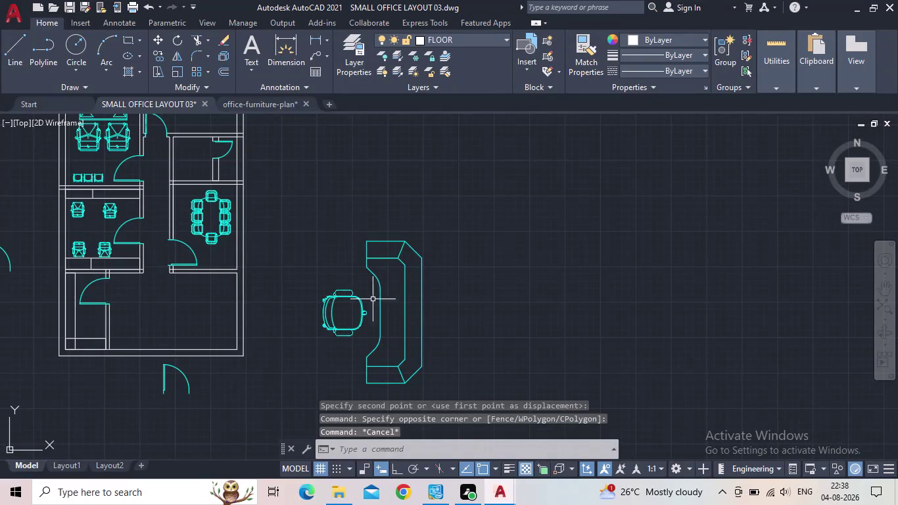
Window-select the sofa and chair and scale them down from a base point.
click(444, 349)
click(330, 315)
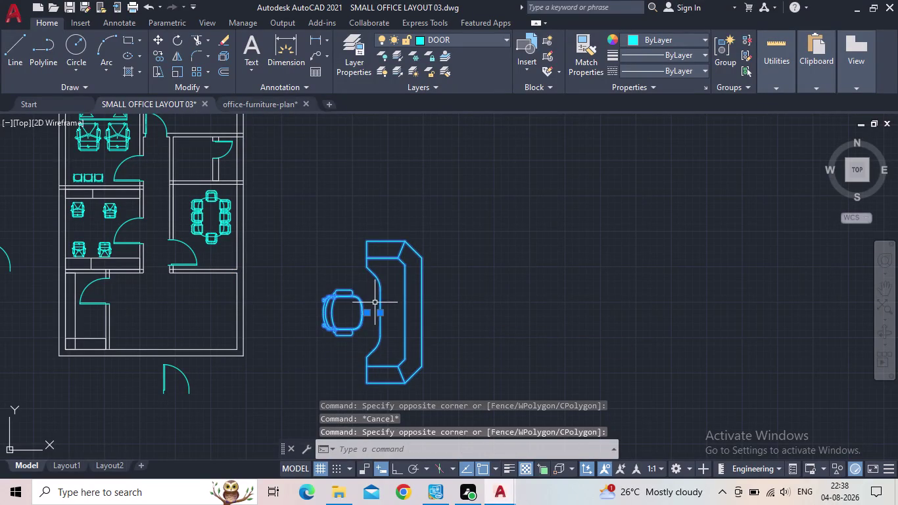
text(sc)
key(space)
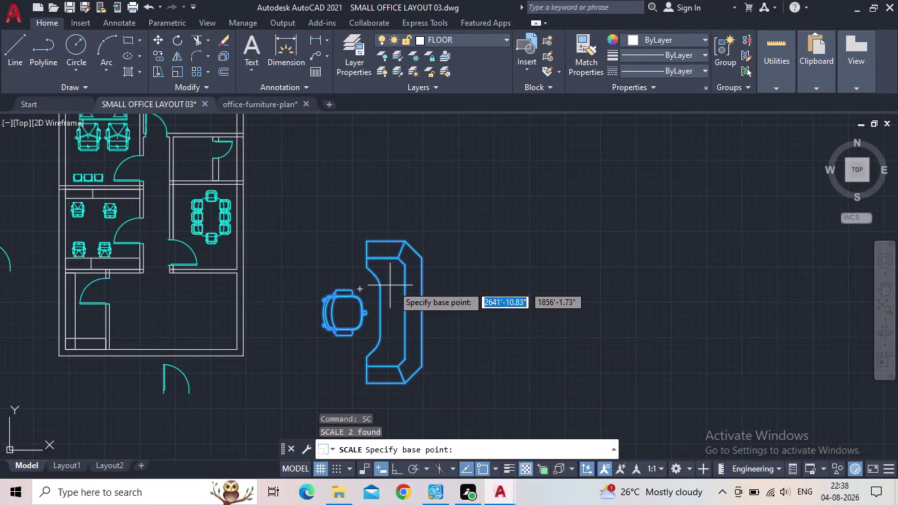
click(377, 316)
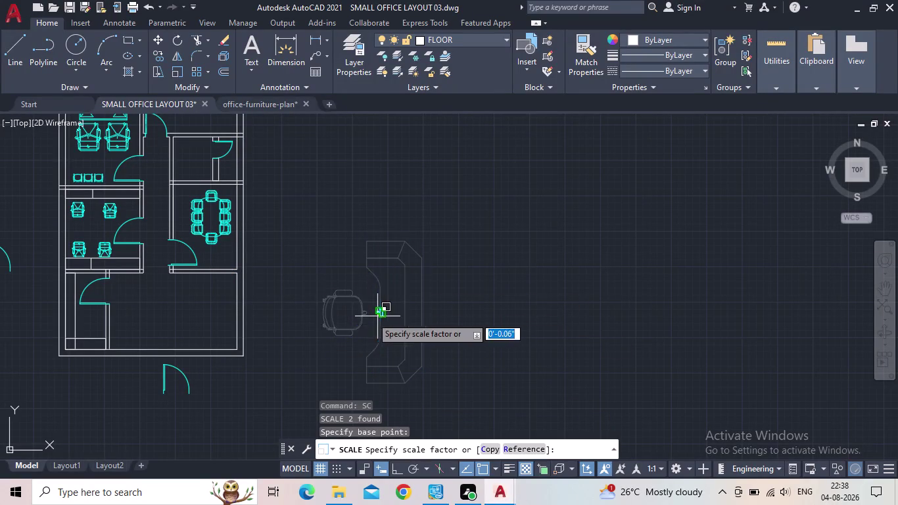
click(331, 321)
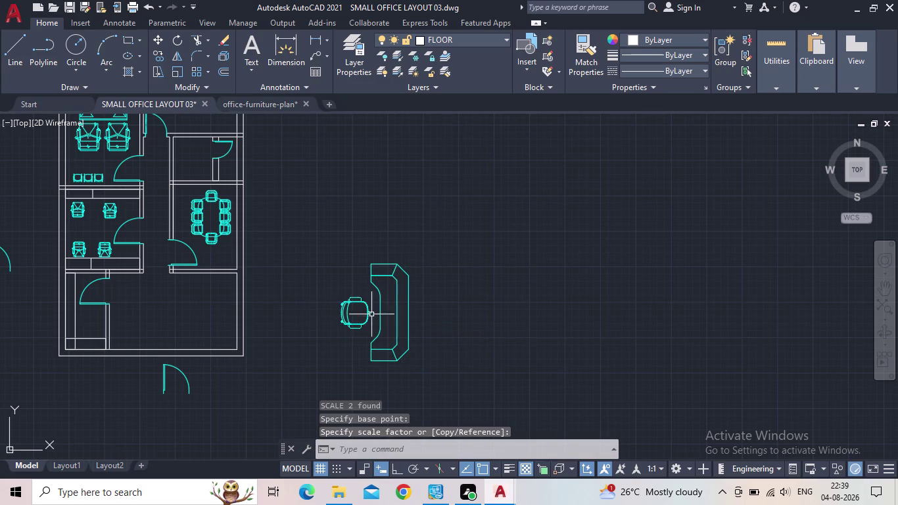
Reselect the shrunk sofa and chair set and scale it down even smaller.
drag(412, 323, 405, 324)
click(342, 324)
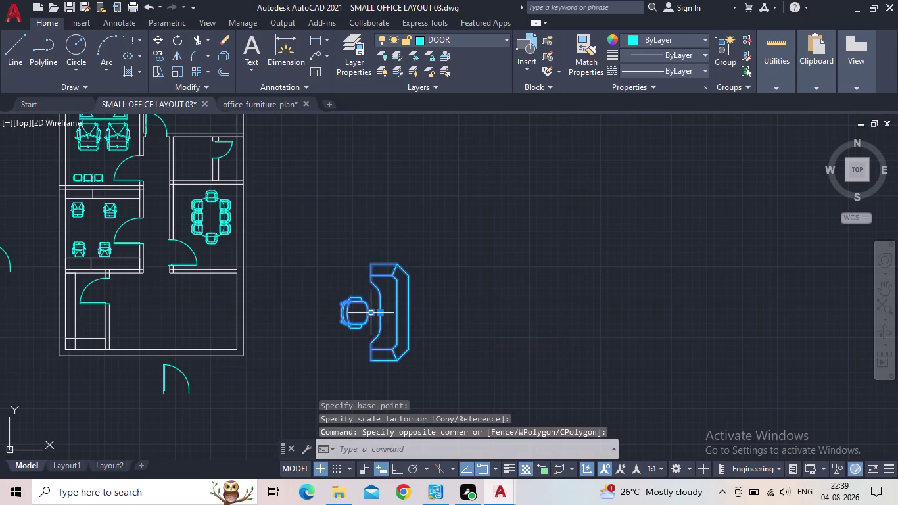
key(Escape)
scroll(up, 3)
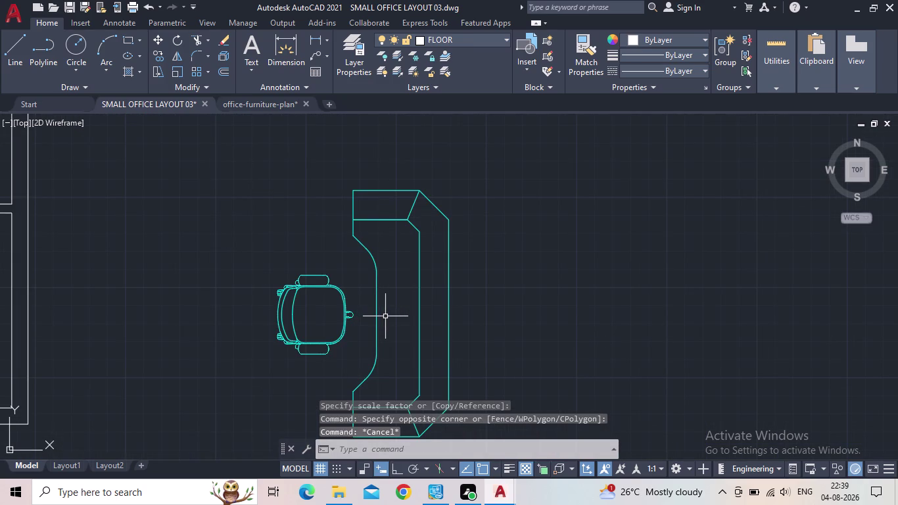
click(385, 316)
click(319, 320)
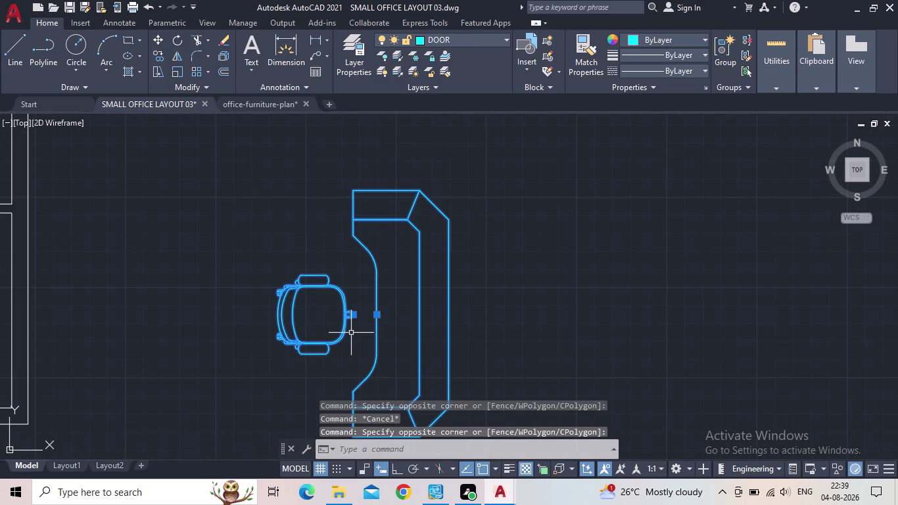
text(sc)
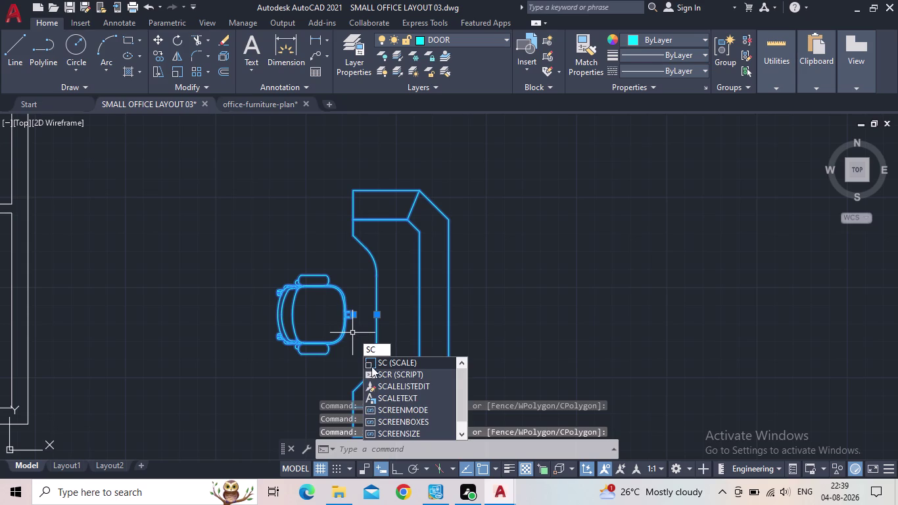
click(386, 363)
drag(343, 313, 360, 317)
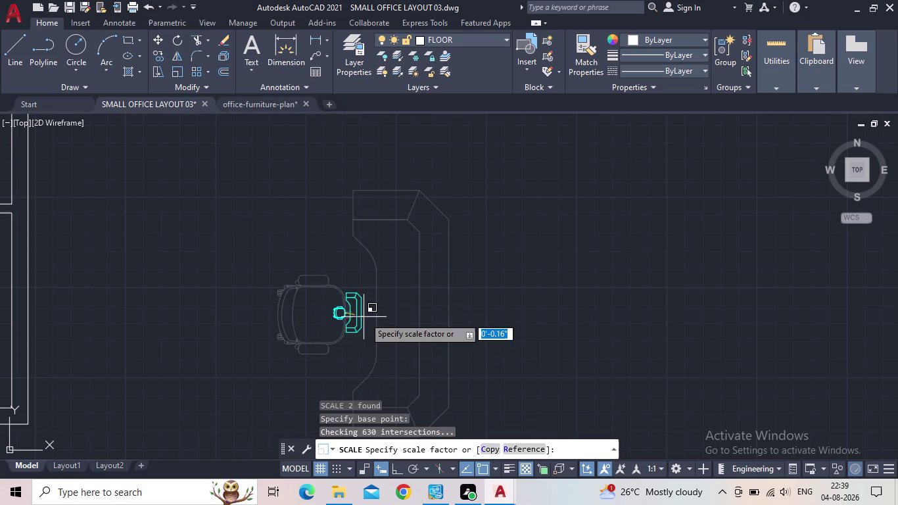
click(375, 334)
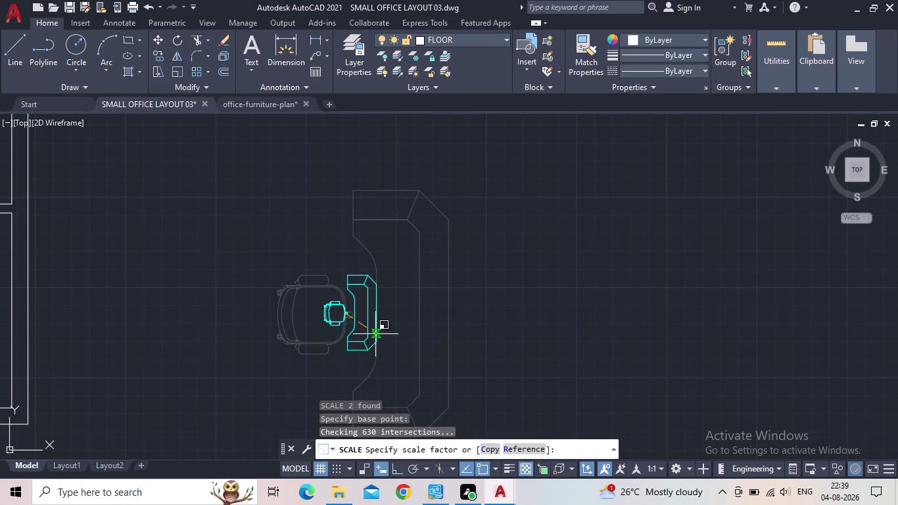
drag(392, 336, 379, 336)
Select the resized sofa and chair and start the CO copy command.
click(331, 319)
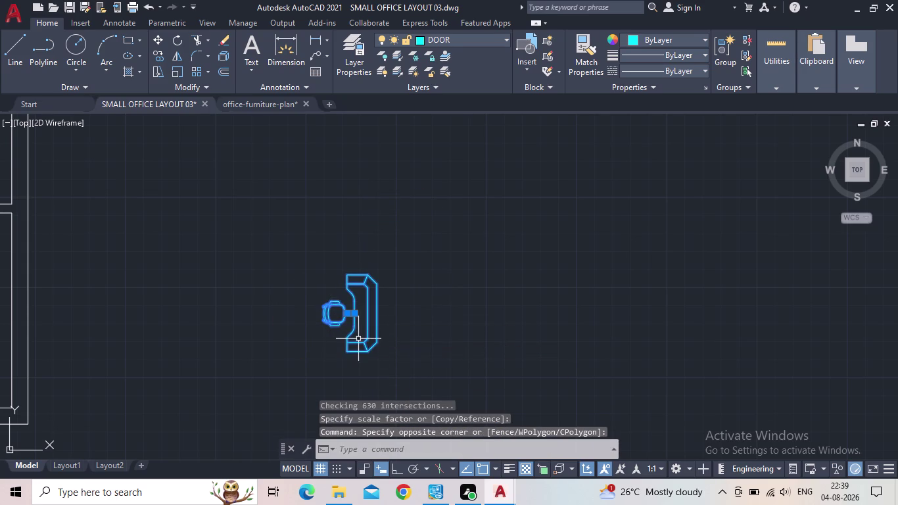
key(c)
key(o)
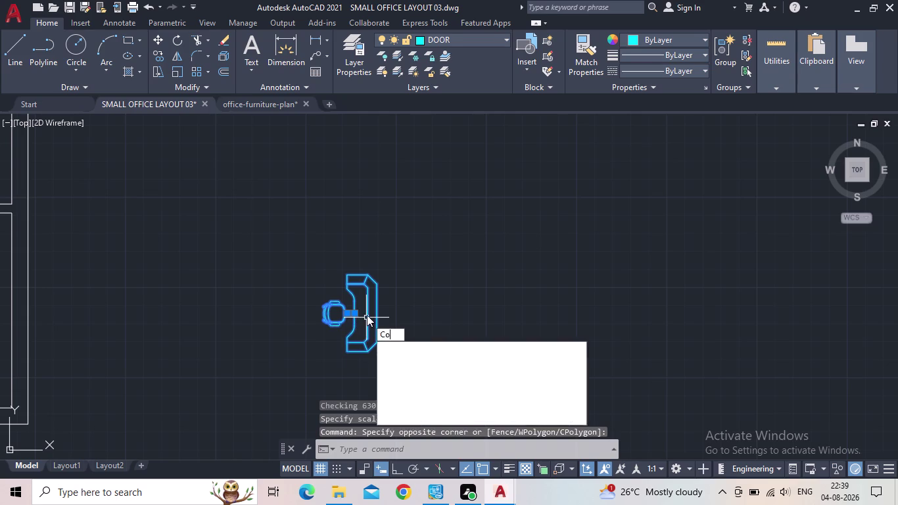
key(Return)
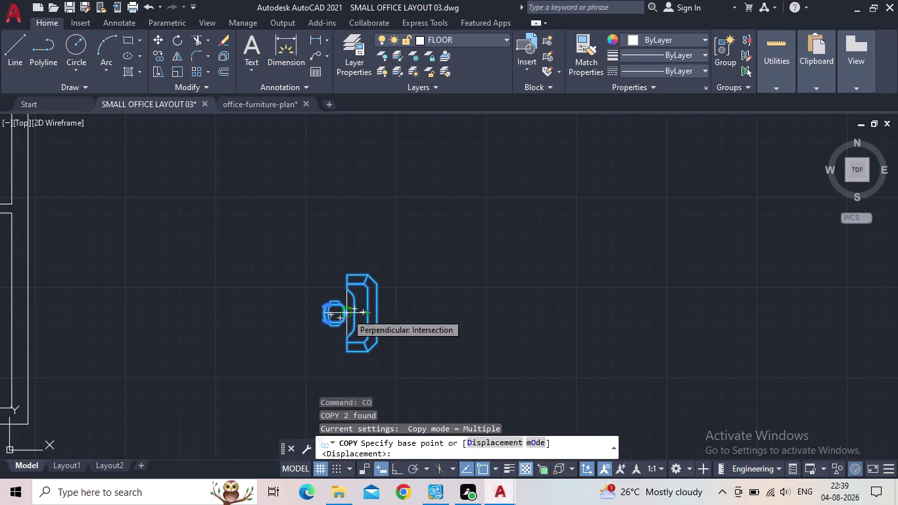
Pick the chair's back as copy base point and navigate to the lower room.
scroll(up, 3)
click(336, 312)
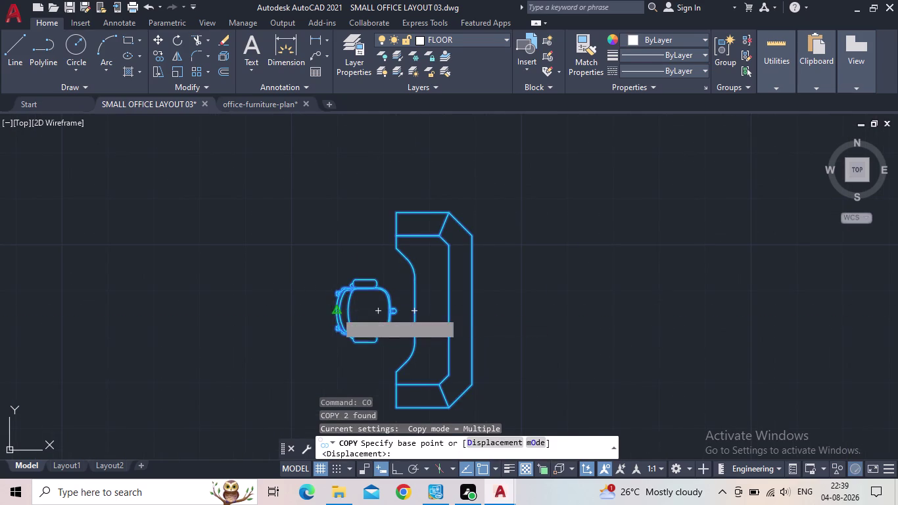
middle_drag(184, 336, 293, 327)
scroll(down, 3)
middle_drag(256, 345, 528, 280)
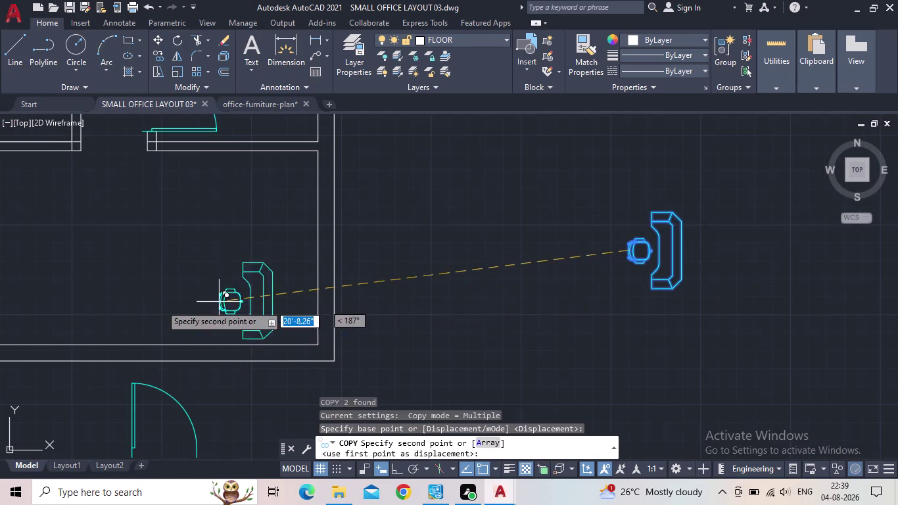
middle_drag(250, 297, 459, 294)
scroll(down, 3)
scroll(up, 3)
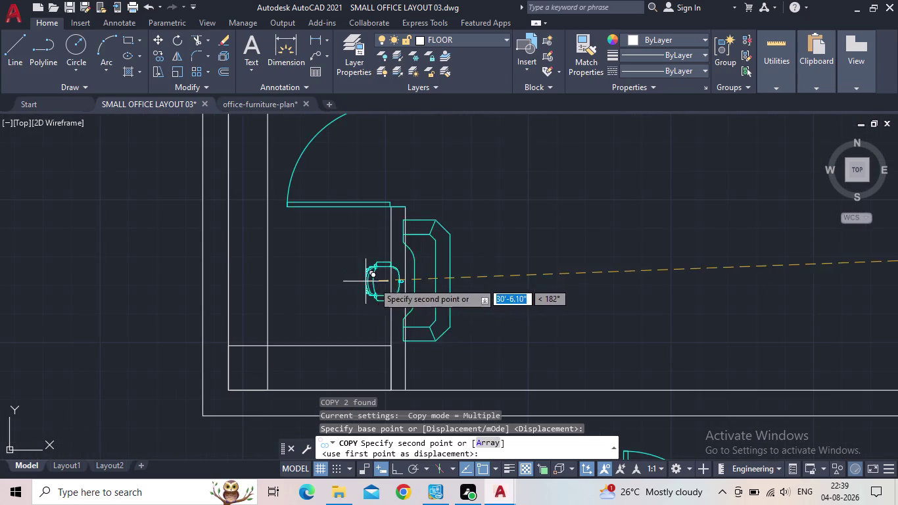
scroll(up, 3)
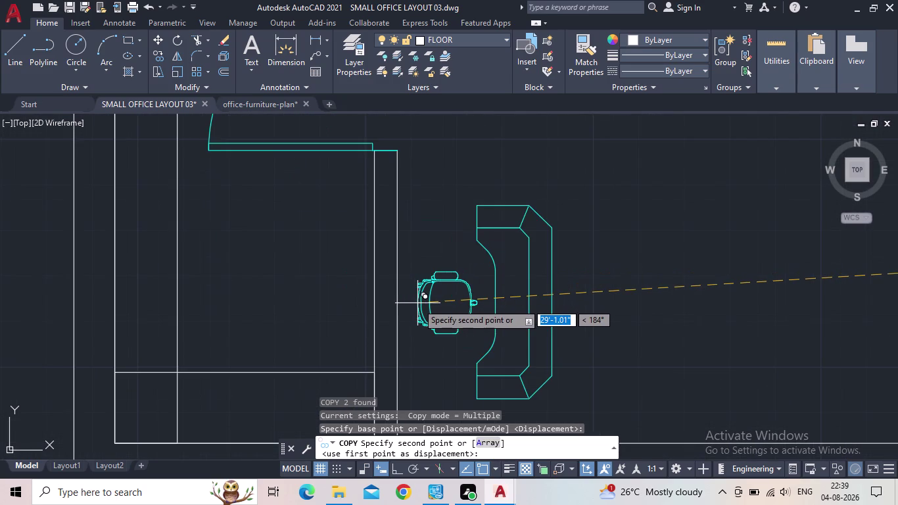
scroll(down, 3)
middle_drag(417, 302, 410, 276)
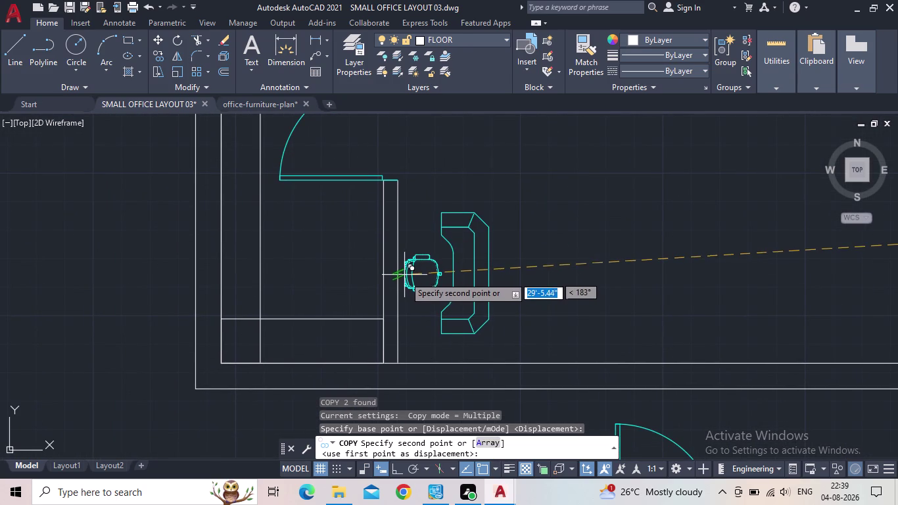
scroll(up, 3)
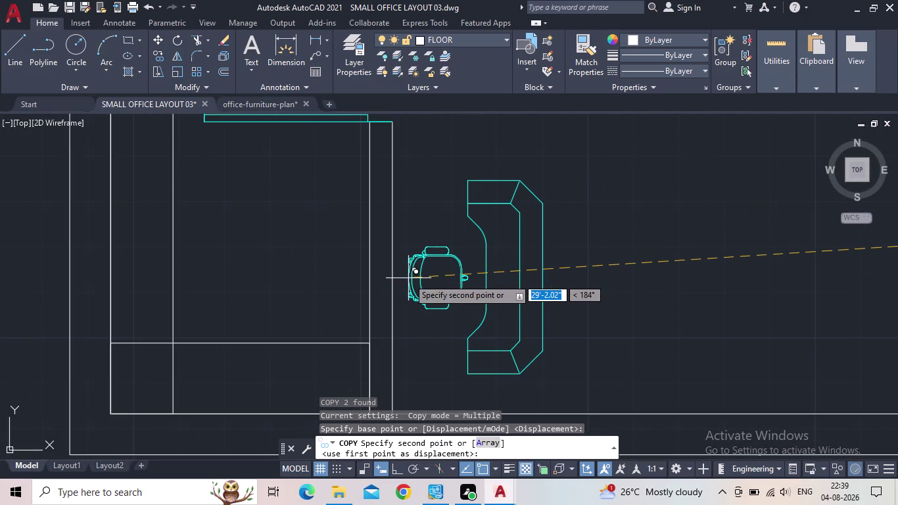
scroll(down, 3)
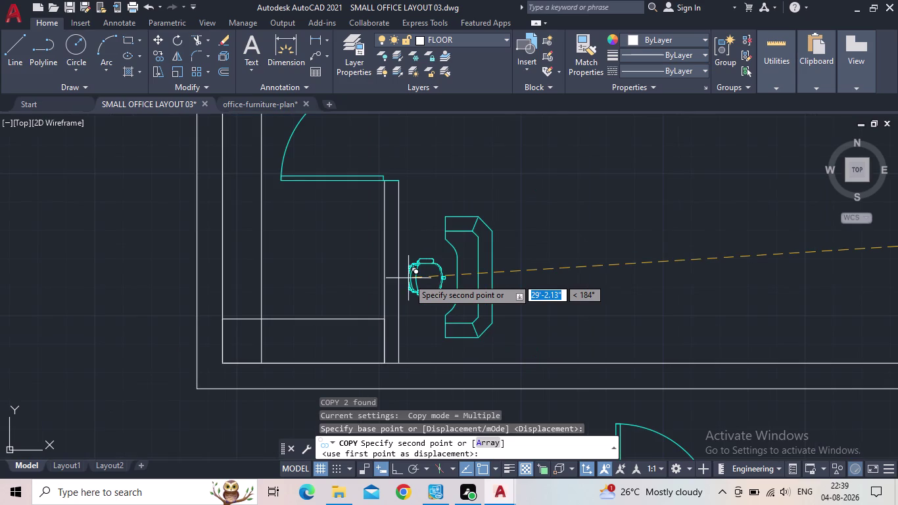
Drop the sofa-and-chair copy against the lower room's left wall and end copying.
click(416, 278)
middle_drag(529, 290, 315, 338)
key(Escape)
middle_drag(321, 330, 343, 246)
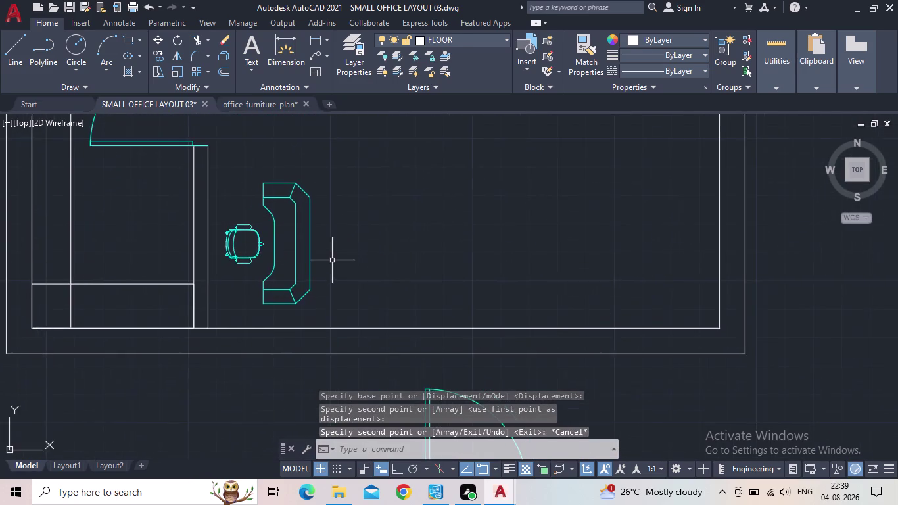
scroll(up, 3)
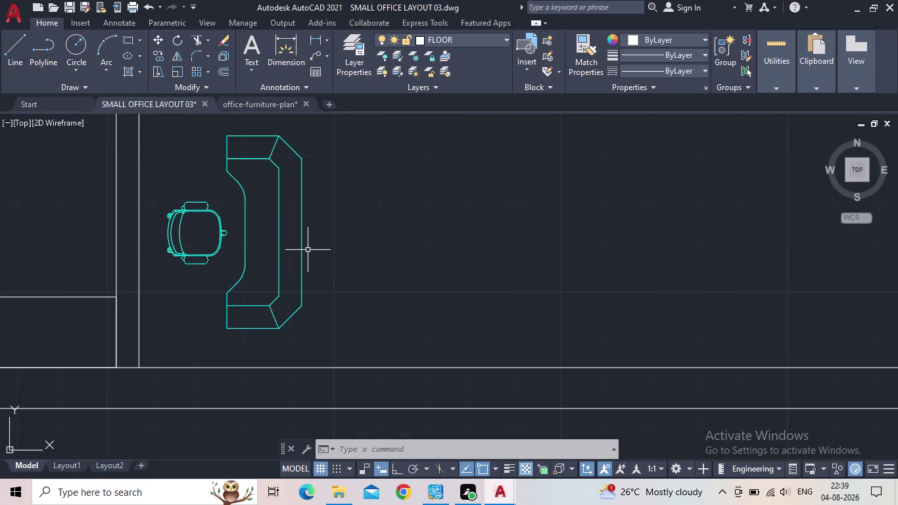
Zoom out to review the whole floor plan, then switch to office-furniture-plan.dwg.
scroll(down, 3)
middle_drag(245, 257, 276, 303)
scroll(up, 3)
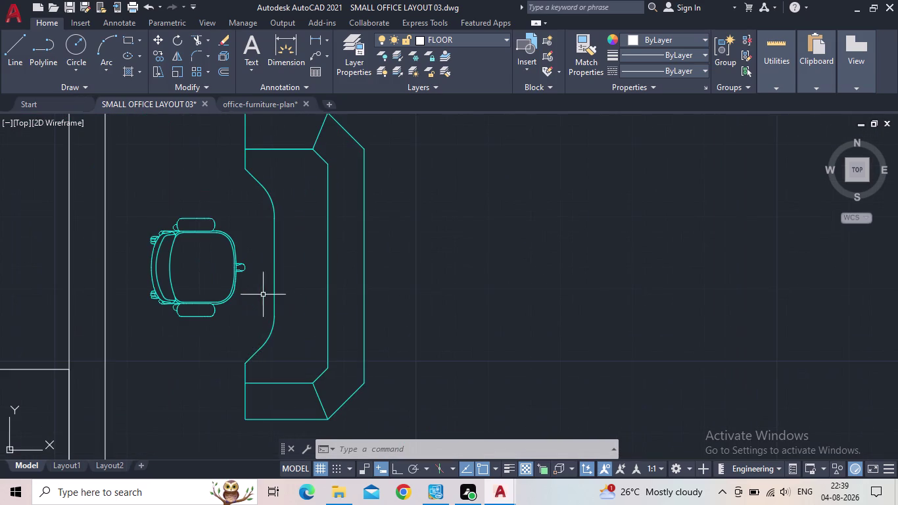
scroll(down, 3)
scroll(down, 3)
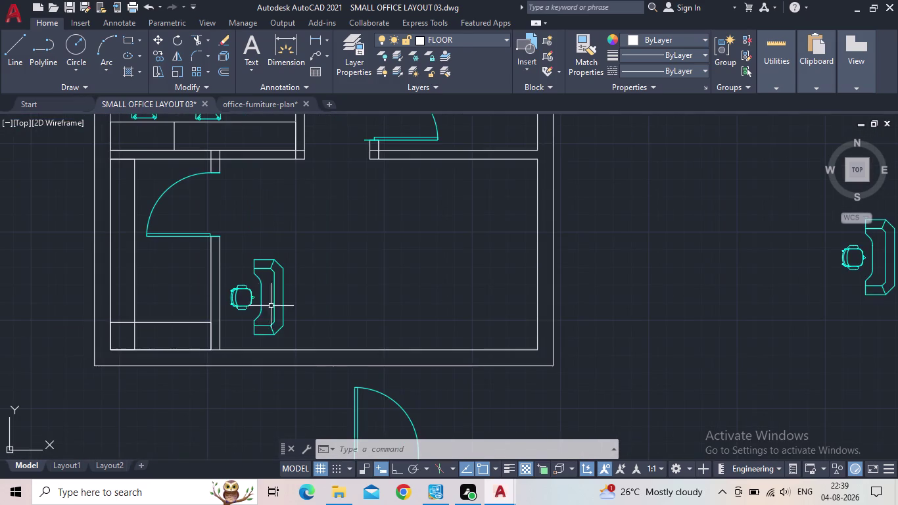
scroll(down, 3)
middle_drag(303, 304, 311, 301)
scroll(up, 3)
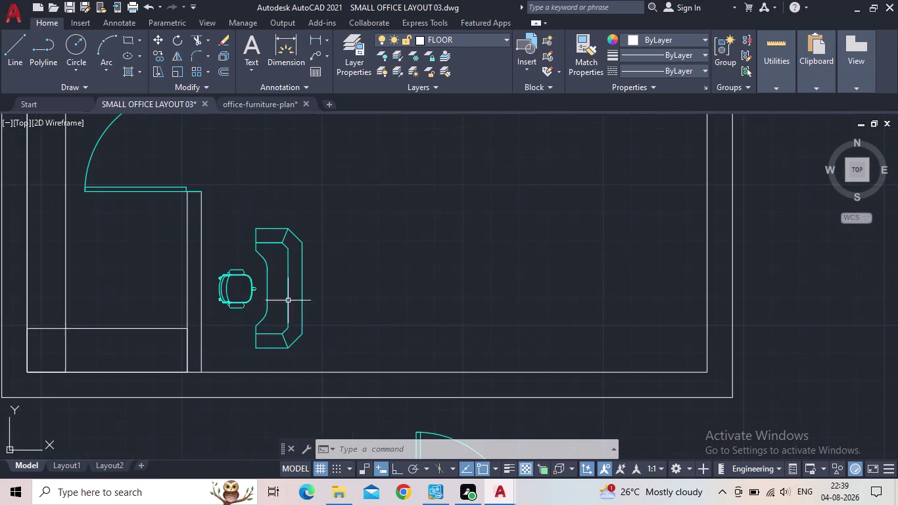
middle_drag(337, 278, 309, 262)
scroll(down, 3)
middle_drag(324, 276, 213, 302)
scroll(down, 3)
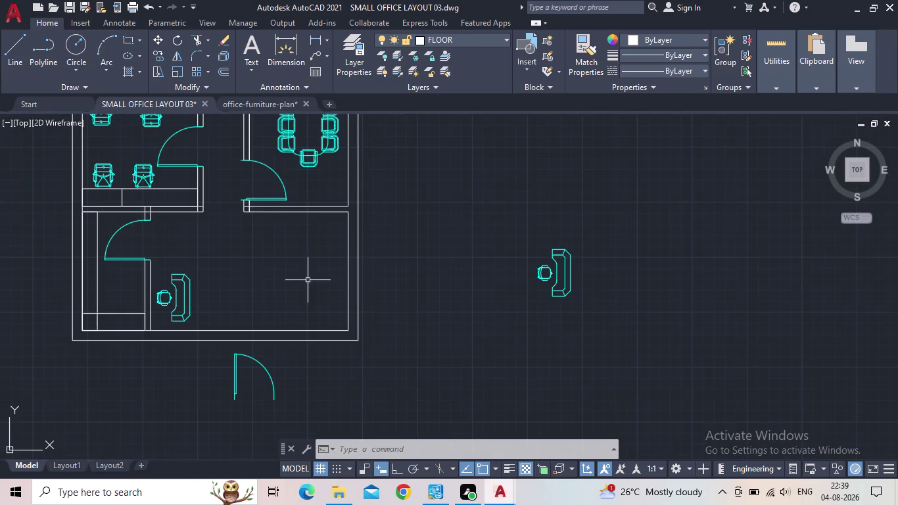
click(272, 107)
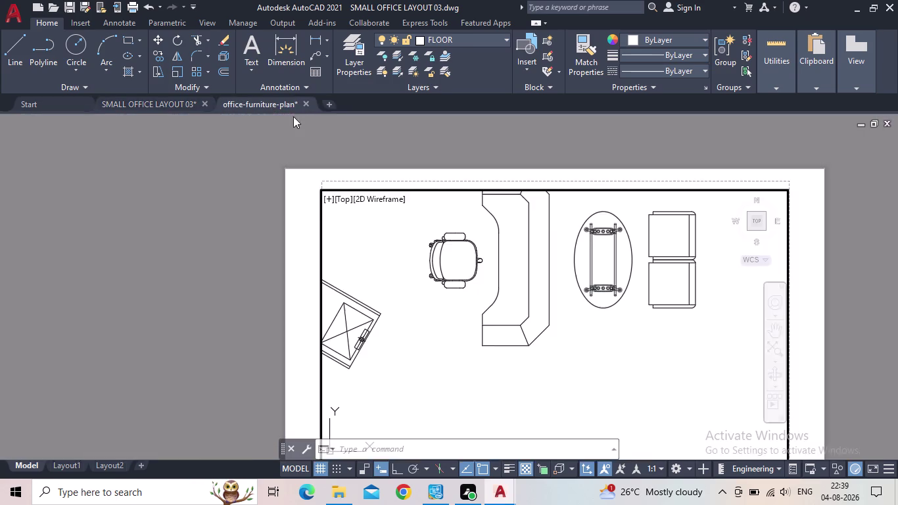
Browse the furniture library past the desks and conference tables to the lower rows.
scroll(down, 3)
middle_drag(503, 299, 551, 283)
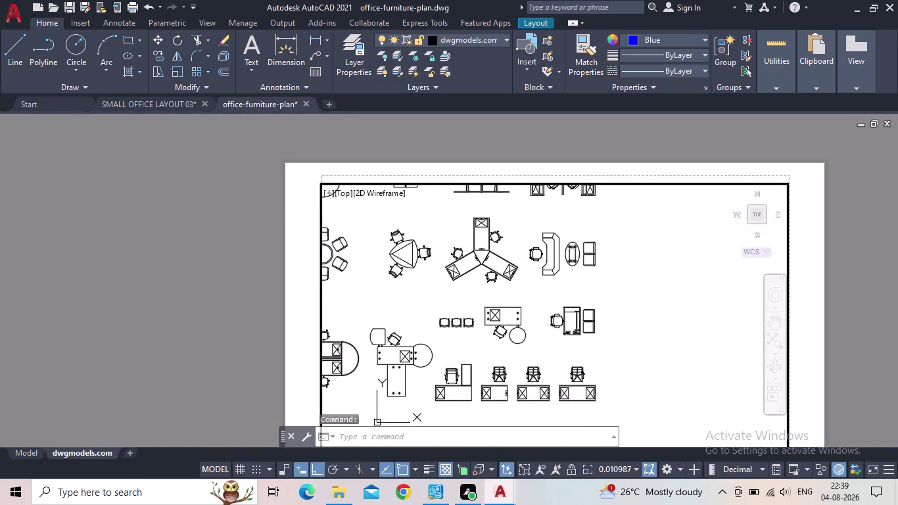
scroll(down, 3)
scroll(up, 3)
middle_drag(425, 327, 535, 366)
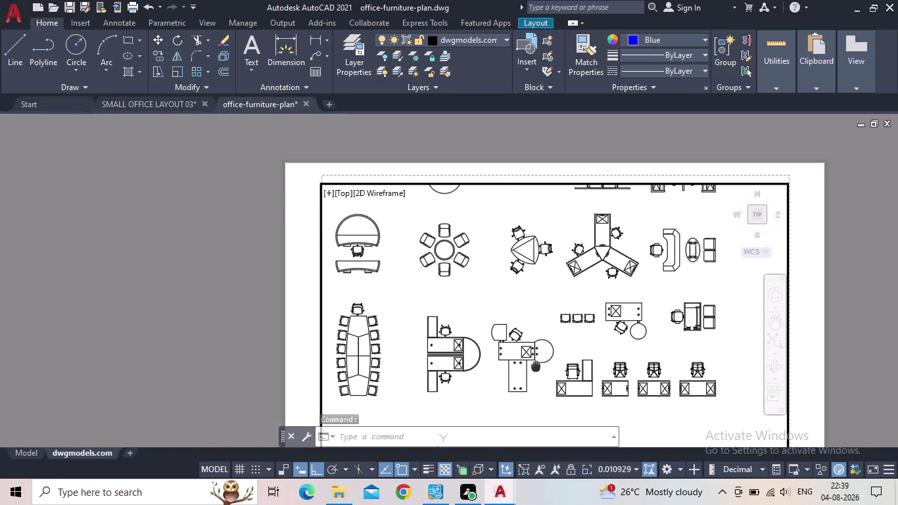
middle_drag(536, 366, 539, 370)
scroll(down, 3)
middle_drag(438, 294, 465, 353)
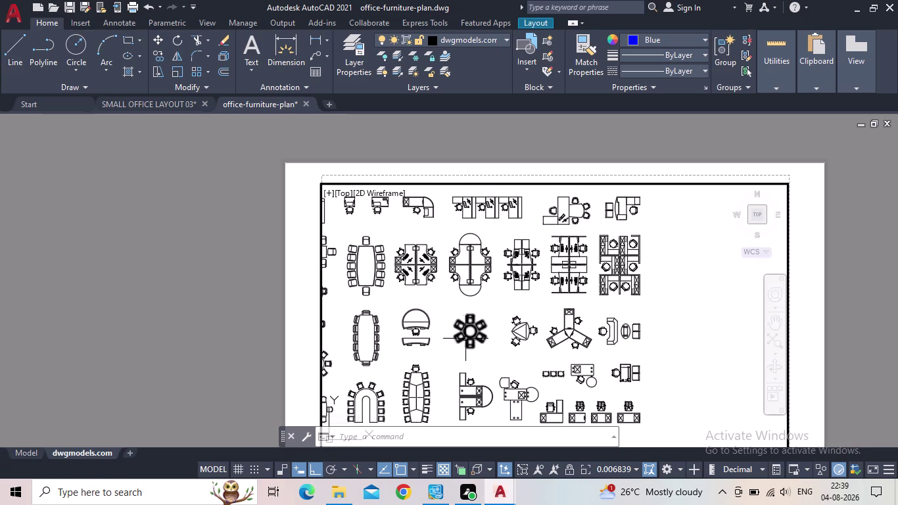
middle_drag(447, 231, 546, 243)
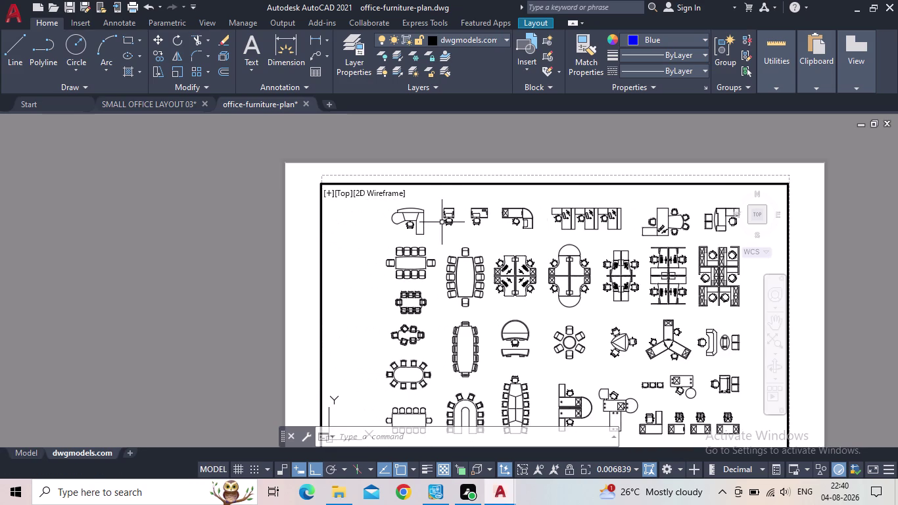
scroll(up, 3)
middle_drag(516, 277, 510, 301)
scroll(down, 3)
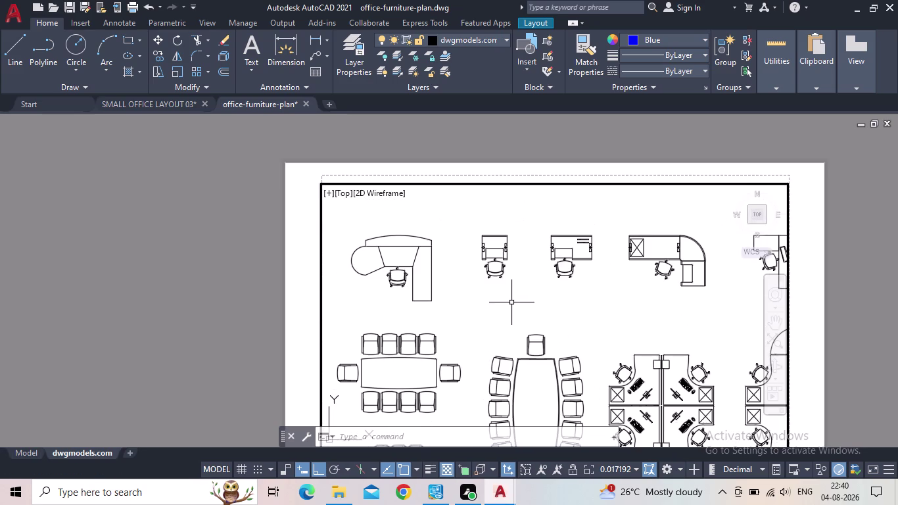
middle_drag(511, 303, 505, 246)
scroll(down, 3)
middle_drag(492, 363, 441, 266)
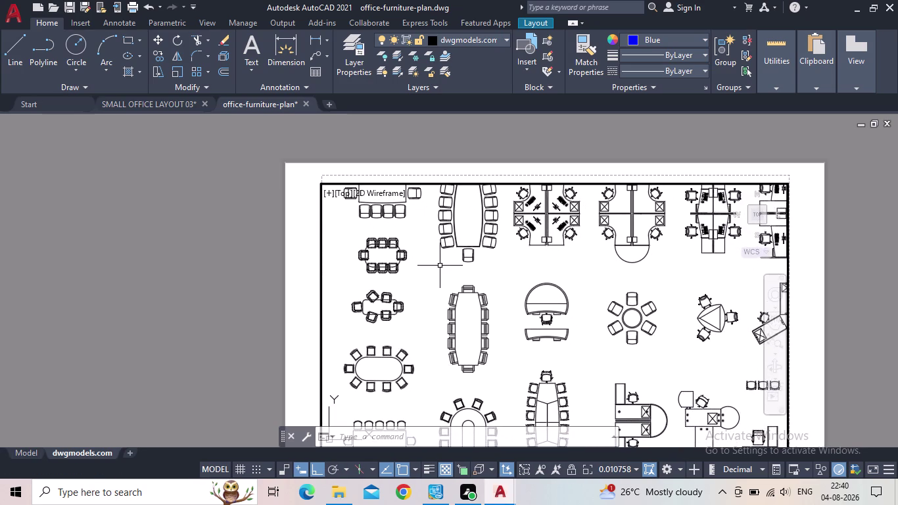
middle_drag(485, 303, 506, 195)
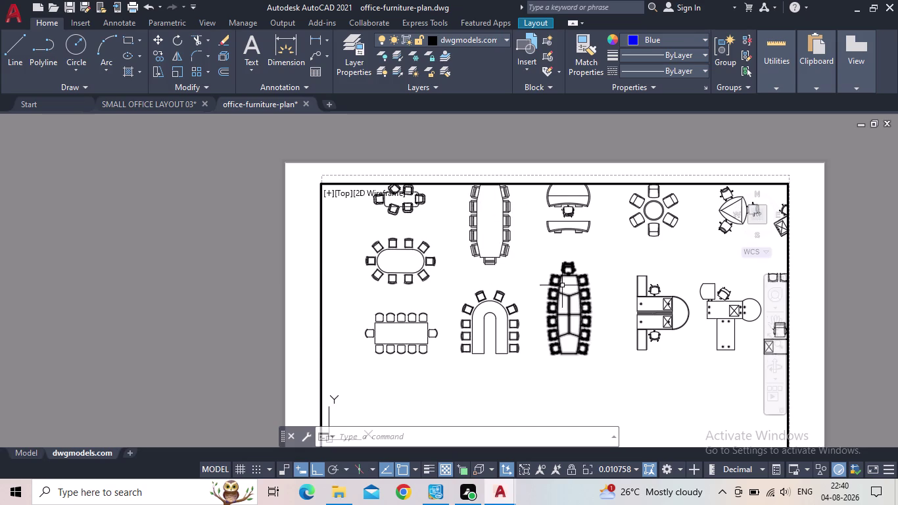
middle_drag(615, 243, 612, 244)
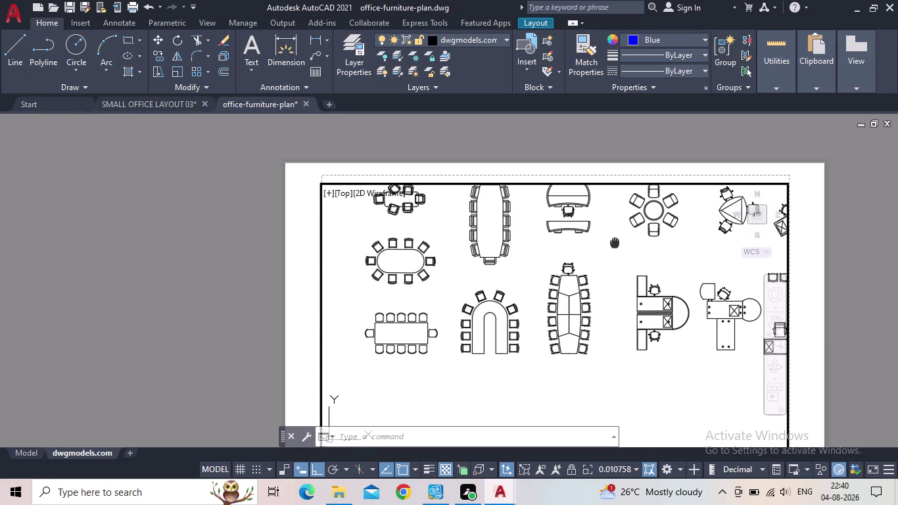
middle_drag(612, 244, 545, 285)
middle_drag(546, 280, 516, 382)
middle_drag(520, 368, 484, 337)
scroll(down, 3)
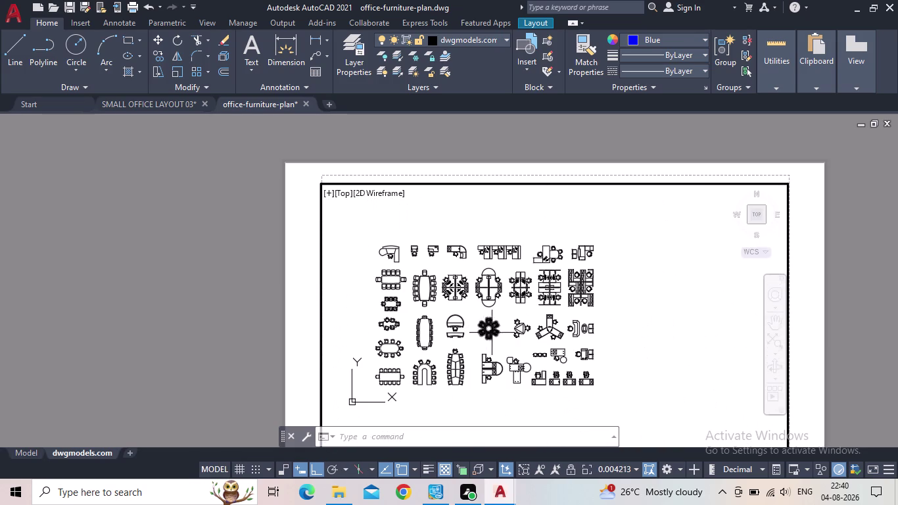
Window-select the oval table with its two seats and copy them to the clipboard.
middle_drag(493, 334, 529, 342)
scroll(up, 3)
middle_drag(657, 360, 593, 309)
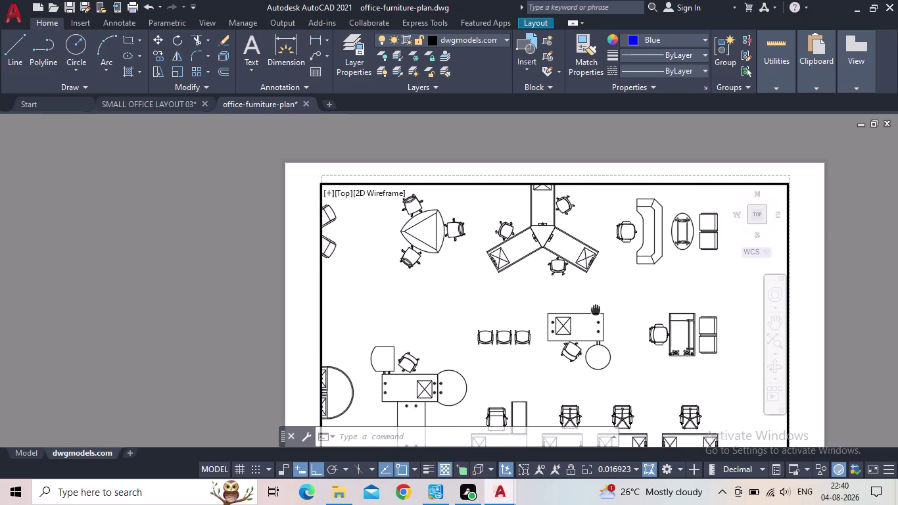
middle_drag(593, 309, 582, 307)
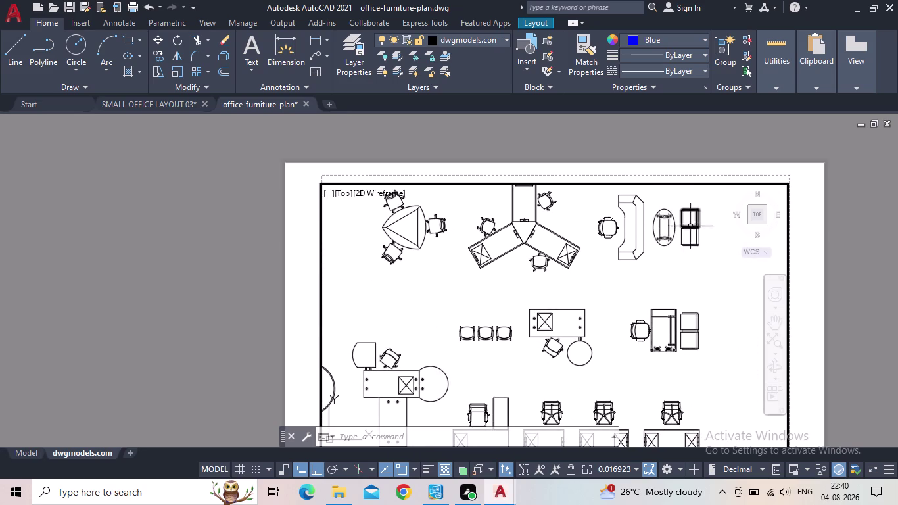
scroll(up, 3)
scroll(down, 3)
middle_drag(670, 262, 649, 313)
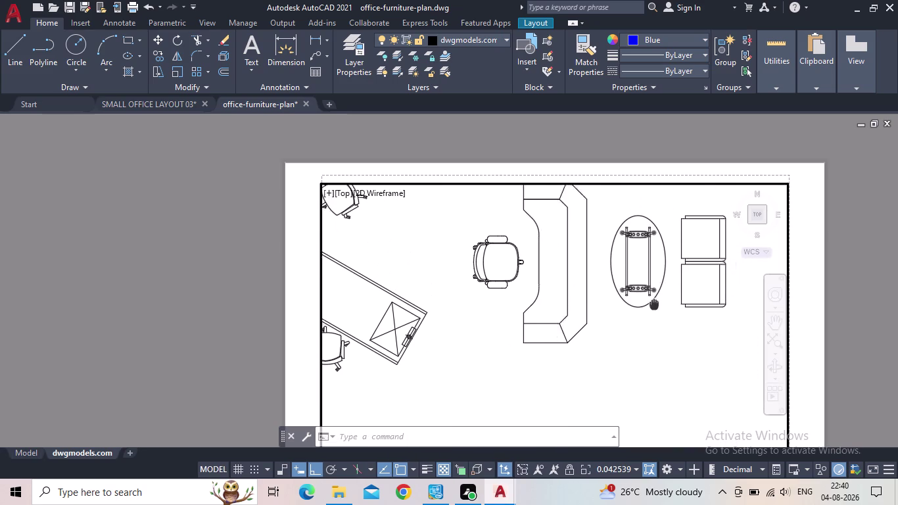
middle_drag(649, 313, 643, 324)
drag(690, 337, 684, 331)
click(623, 255)
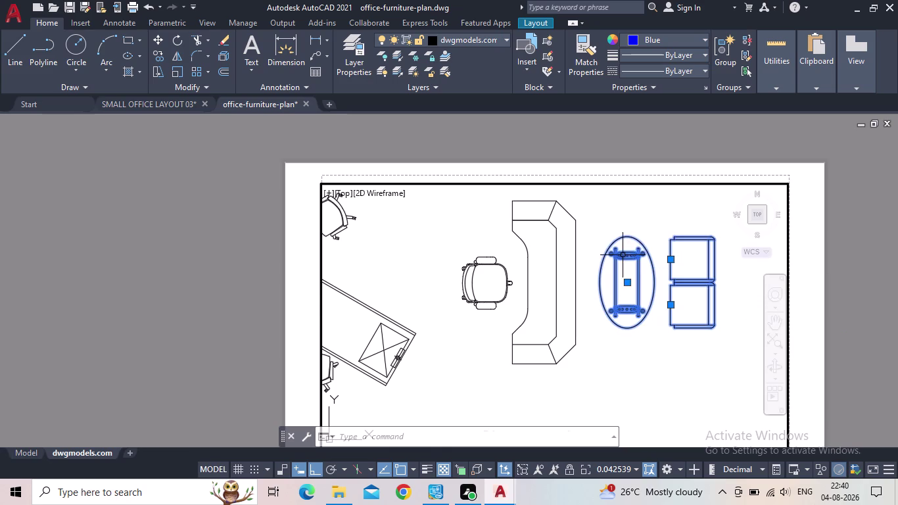
key(ctrl+c)
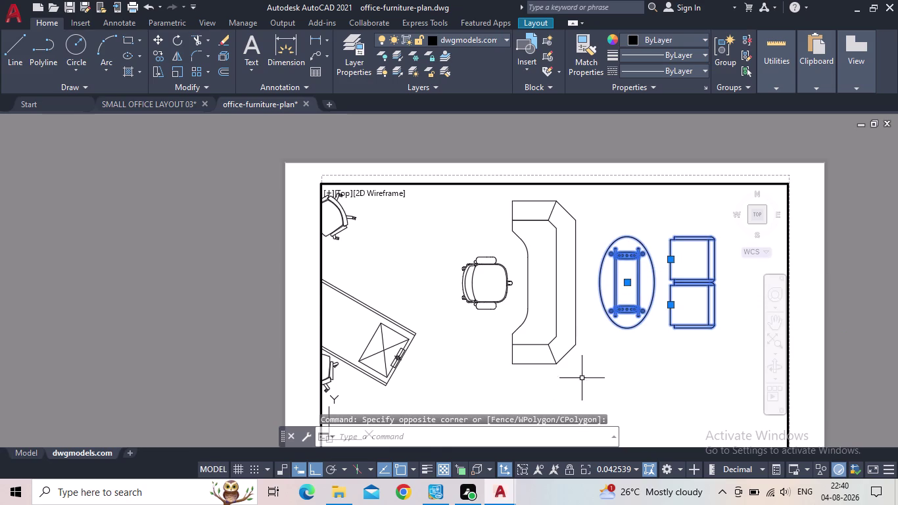
In SMALL OFFICE LAYOUT03, paste the oval table and seats beside the floor plan.
click(165, 104)
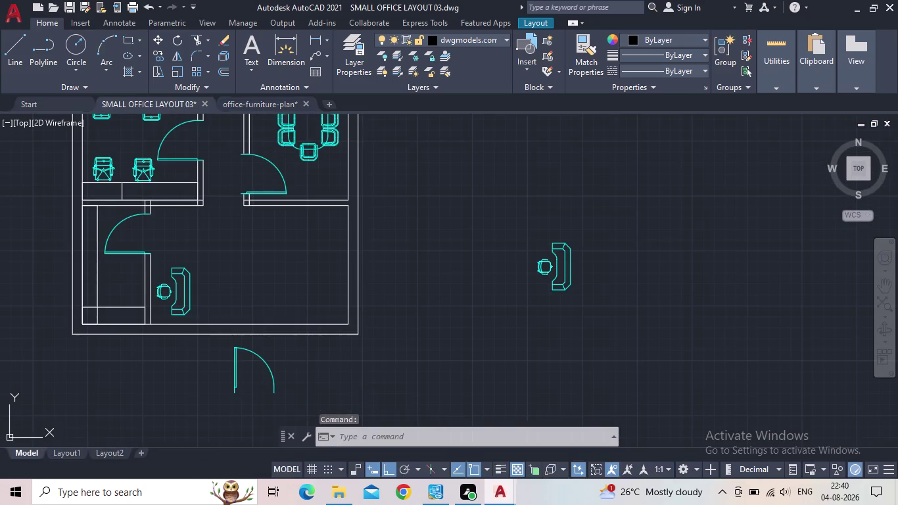
middle_drag(519, 263, 472, 353)
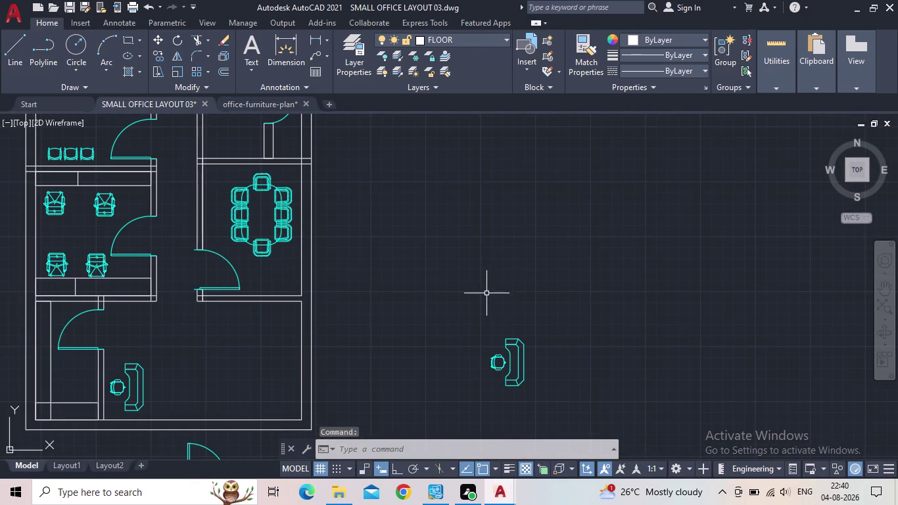
key(ctrl+v)
scroll(down, 3)
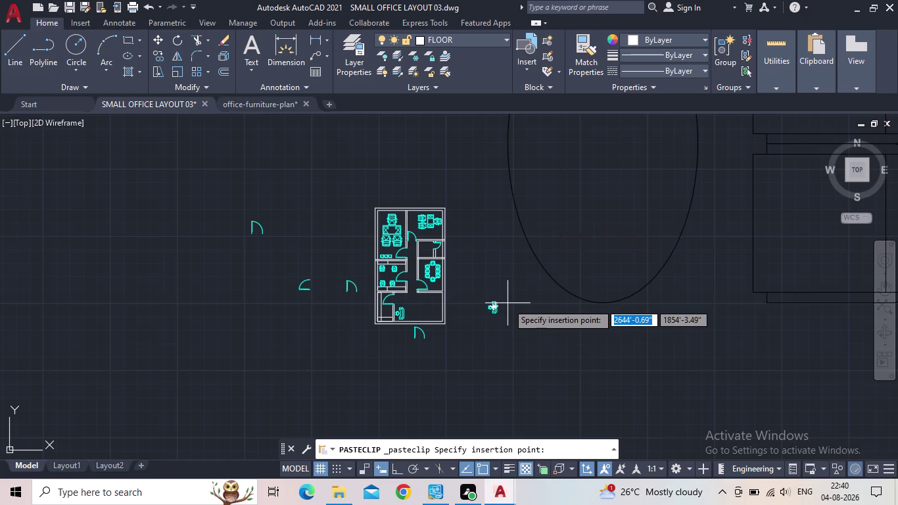
click(519, 312)
Select the pasted table and lower seat and move them to the DOOR layer.
scroll(down, 3)
middle_drag(642, 314, 616, 335)
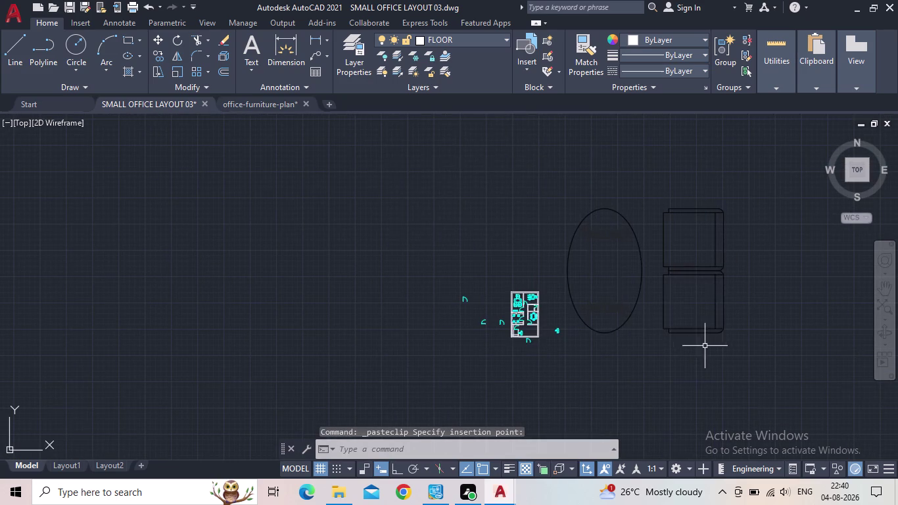
drag(705, 345, 669, 327)
click(585, 281)
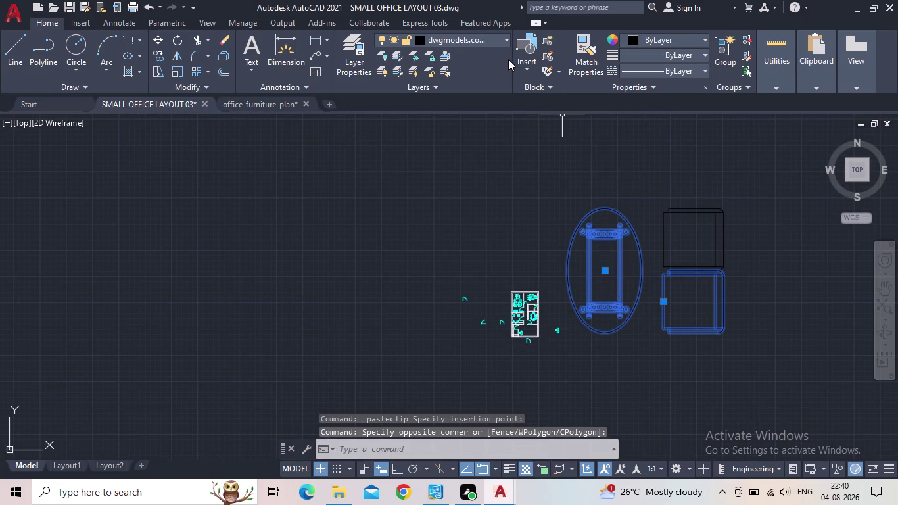
click(462, 40)
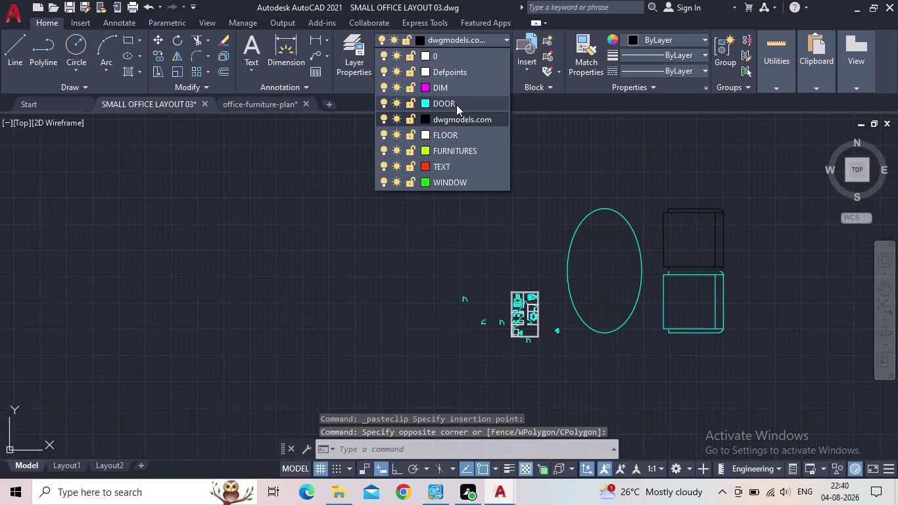
click(456, 104)
Put the upper seat on the DOOR layer too, then deselect.
click(719, 249)
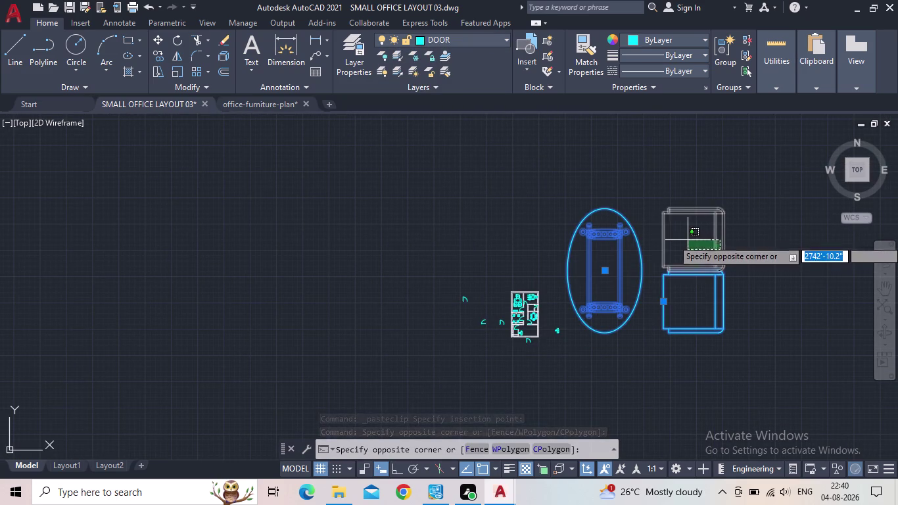
click(708, 236)
click(427, 42)
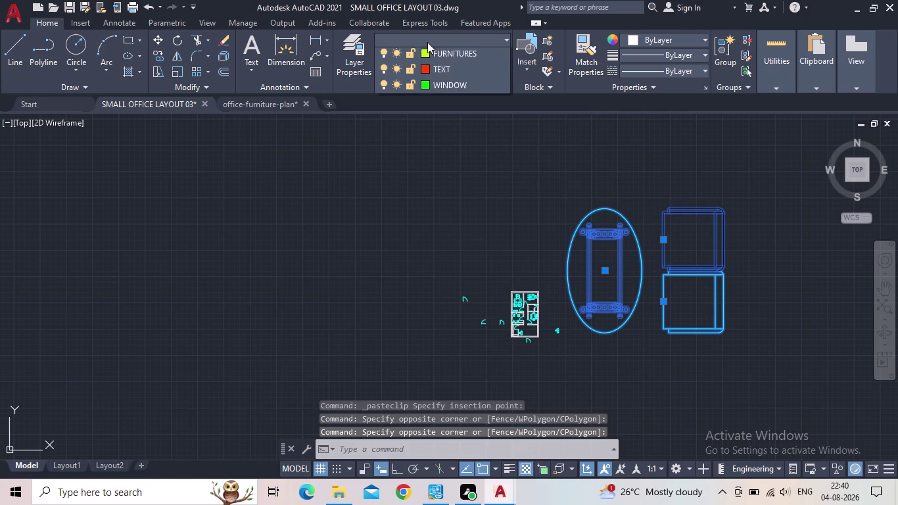
click(444, 101)
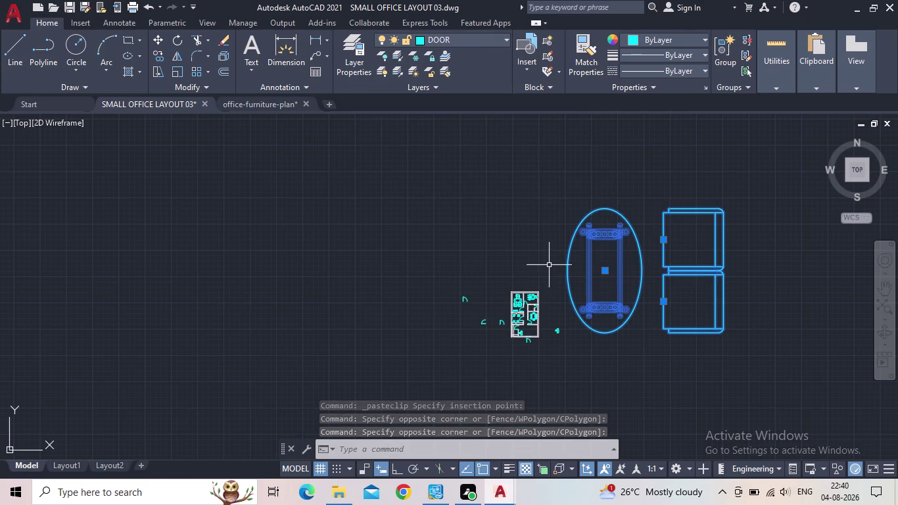
key(Escape)
scroll(down, 3)
scroll(up, 3)
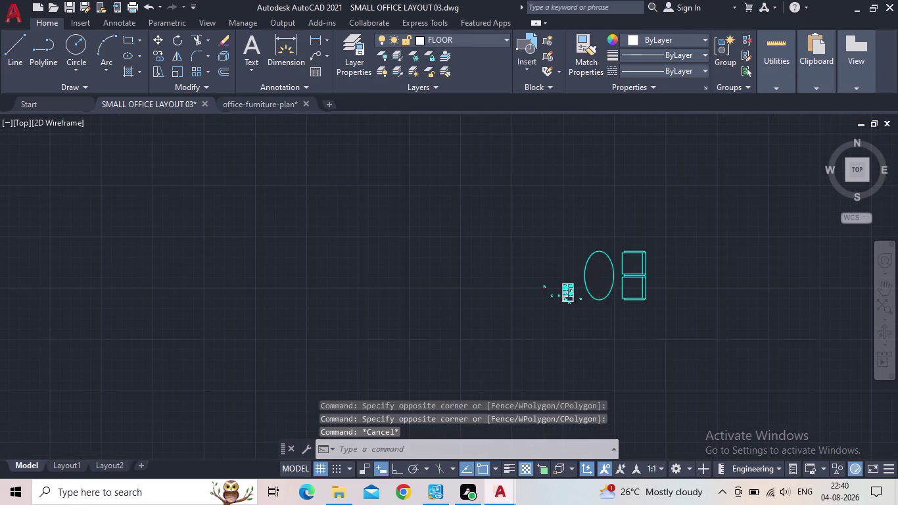
scroll(up, 3)
Window-select the pasted table and sofa and scale them down from a base point.
drag(696, 341, 681, 320)
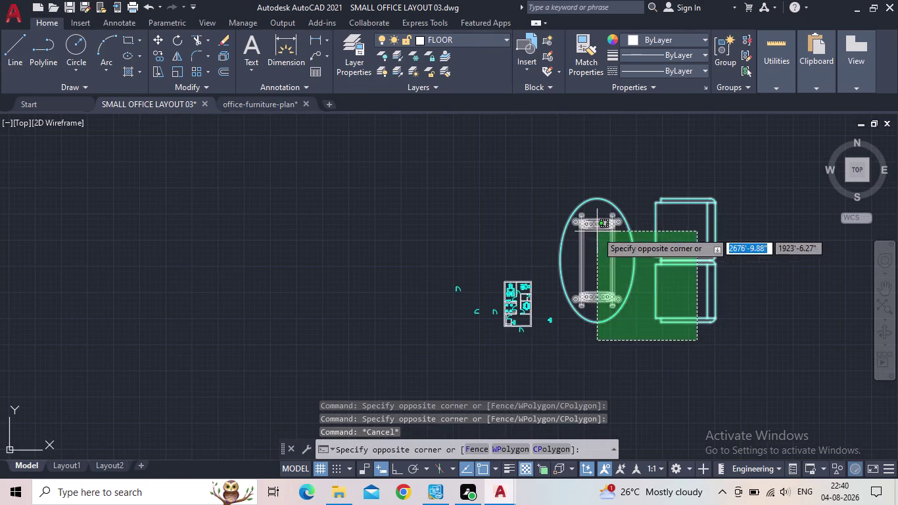
click(596, 232)
key(s)
key(c)
key(space)
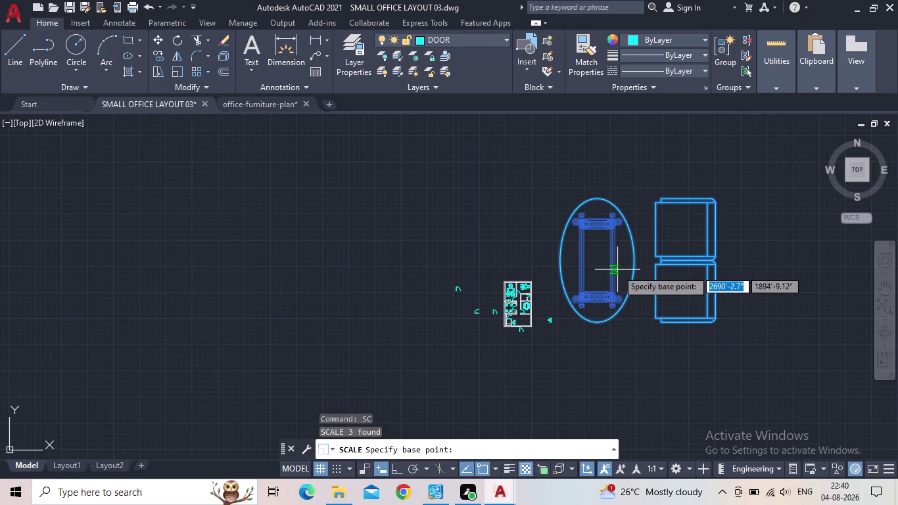
click(557, 264)
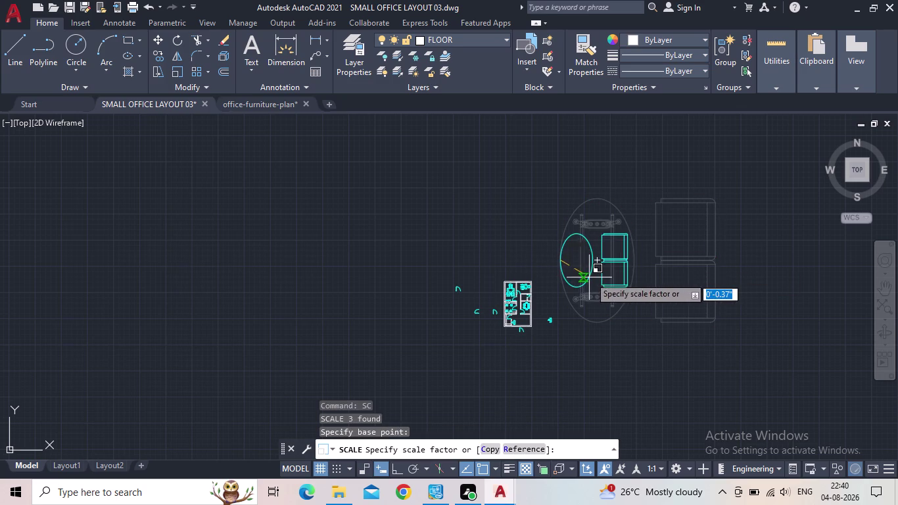
scroll(up, 3)
click(585, 275)
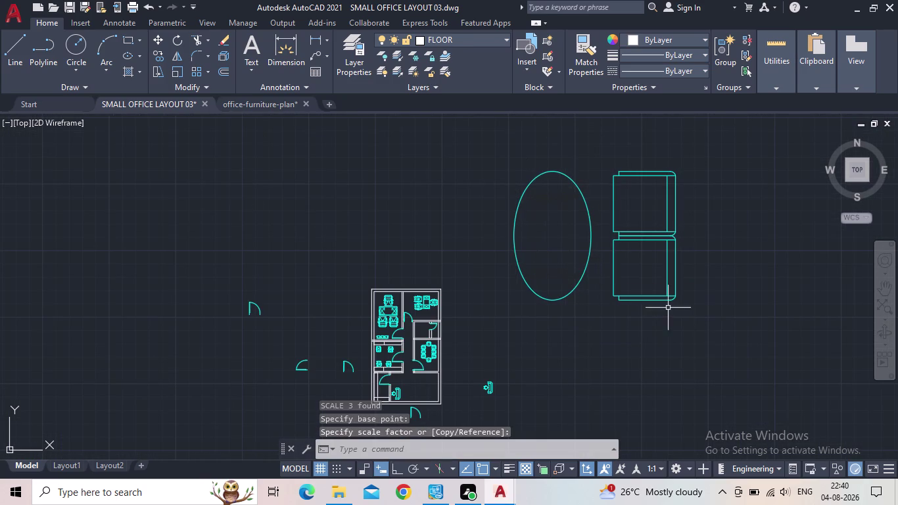
Reselect the table and sofa and scale them down a second time.
drag(668, 308, 650, 298)
click(531, 218)
key(s)
key(c)
key(space)
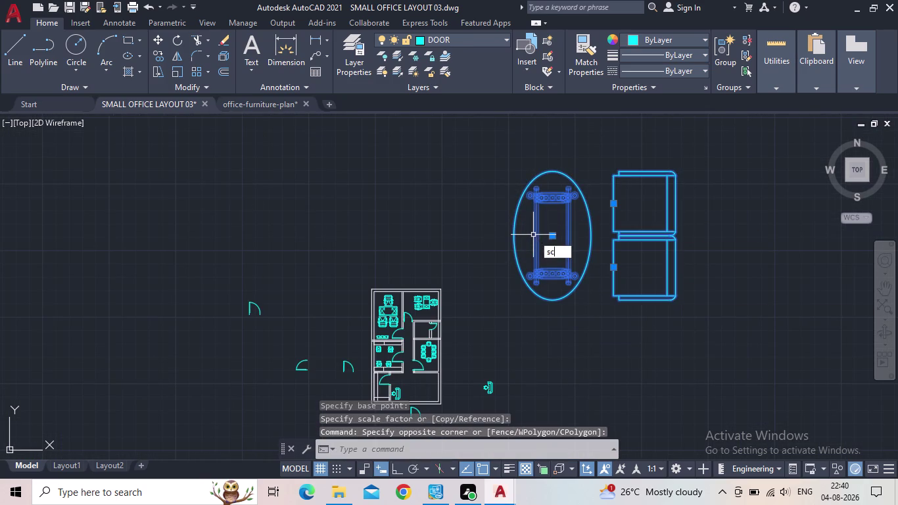
click(511, 237)
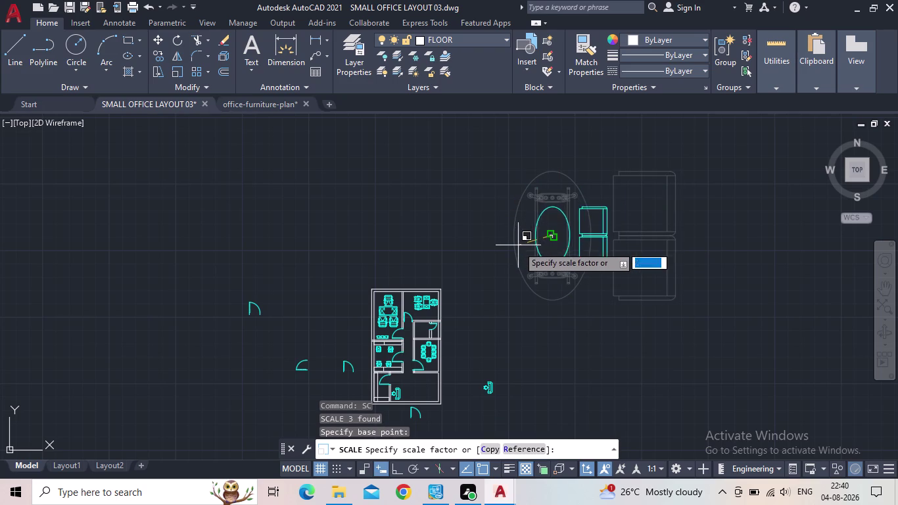
click(541, 242)
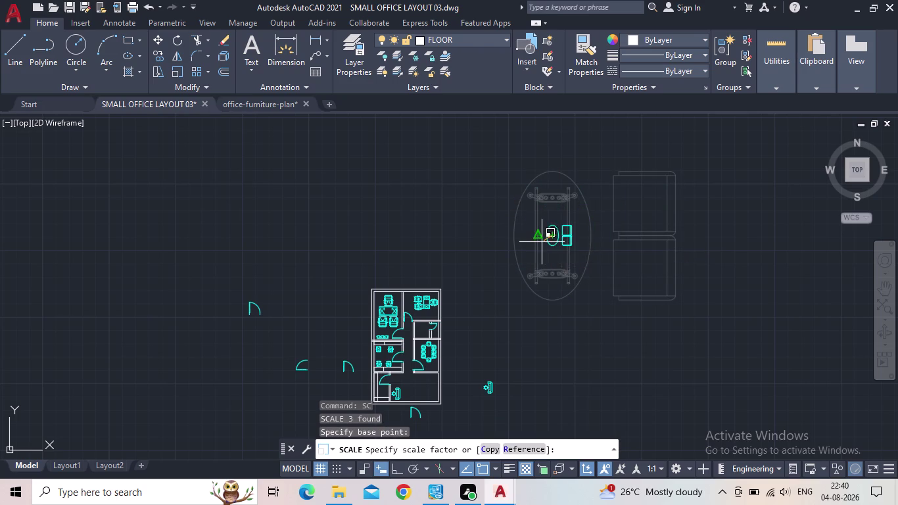
Select the furniture again and run a third scale from a new base point.
drag(597, 253, 591, 252)
click(546, 231)
scroll(up, 3)
middle_drag(547, 242, 543, 235)
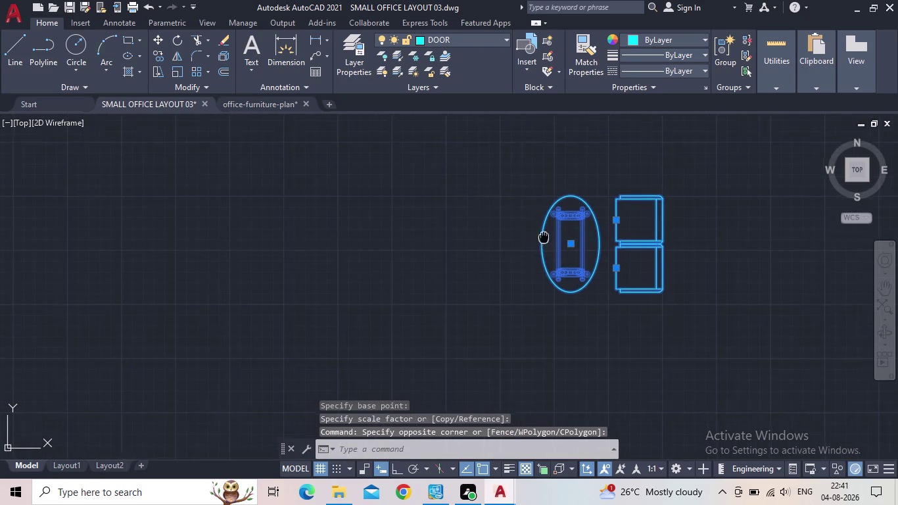
middle_drag(543, 235, 545, 194)
key(s)
key(c)
key(space)
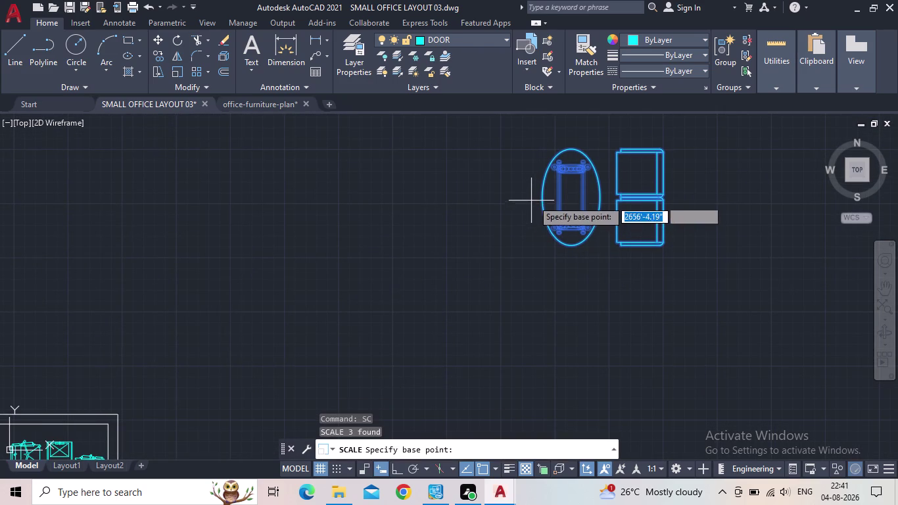
click(539, 198)
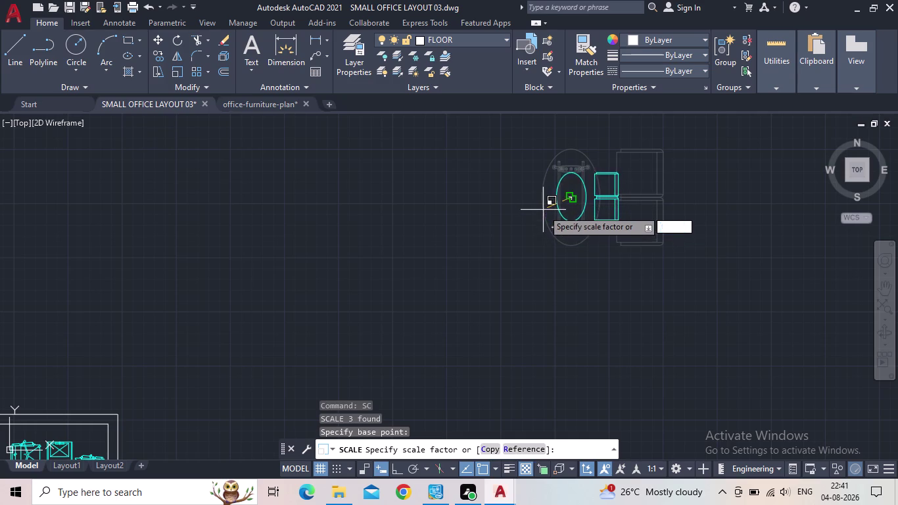
Window-select the small oval table and two seats and start the CO copy command.
click(557, 208)
drag(624, 232, 599, 210)
click(521, 177)
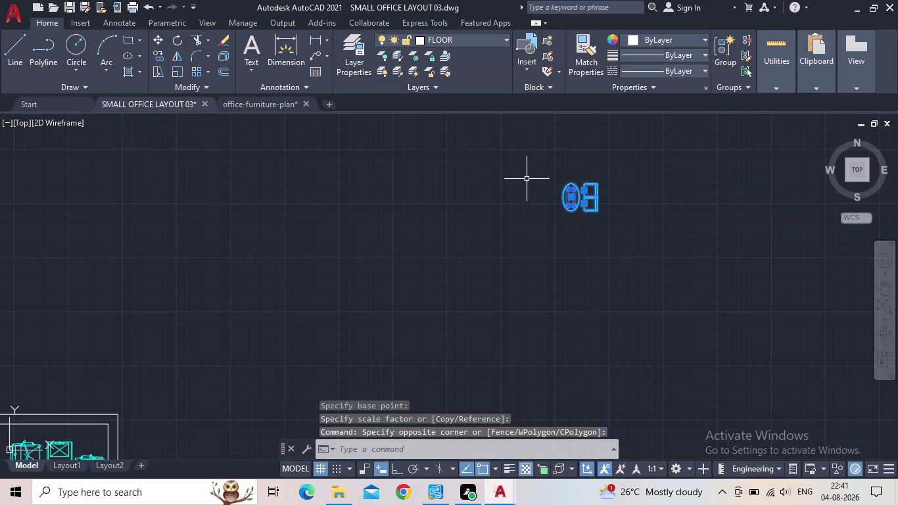
key(c)
key(o)
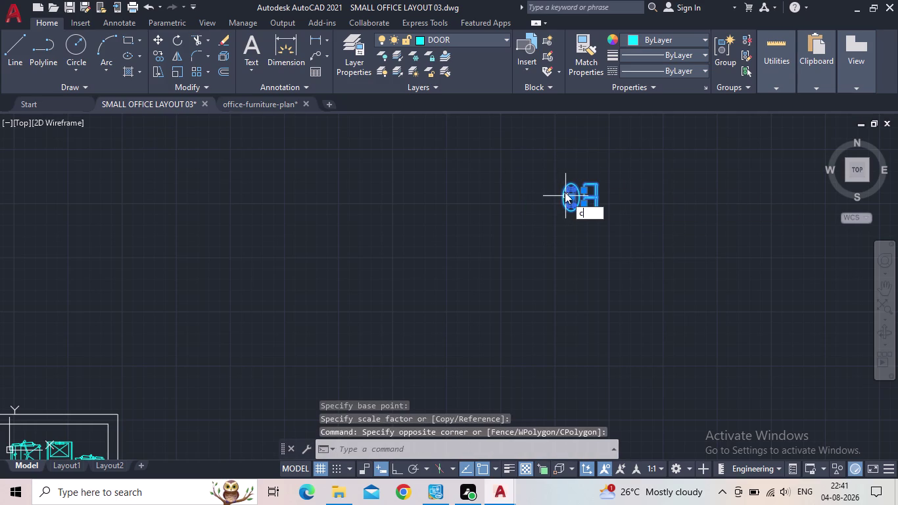
key(Return)
Place a copy of the oval table and two seats inside the reception room.
scroll(up, 3)
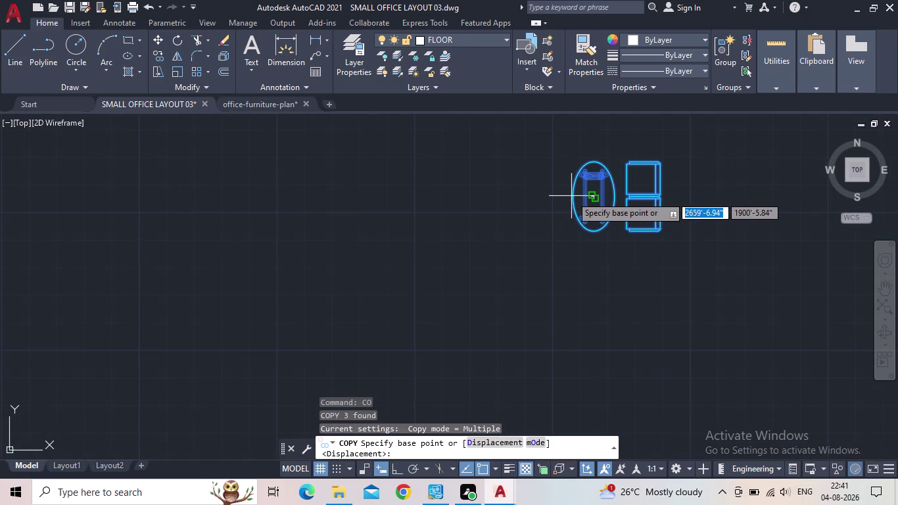
click(571, 196)
middle_drag(456, 253, 507, 186)
scroll(down, 3)
middle_drag(477, 258, 519, 111)
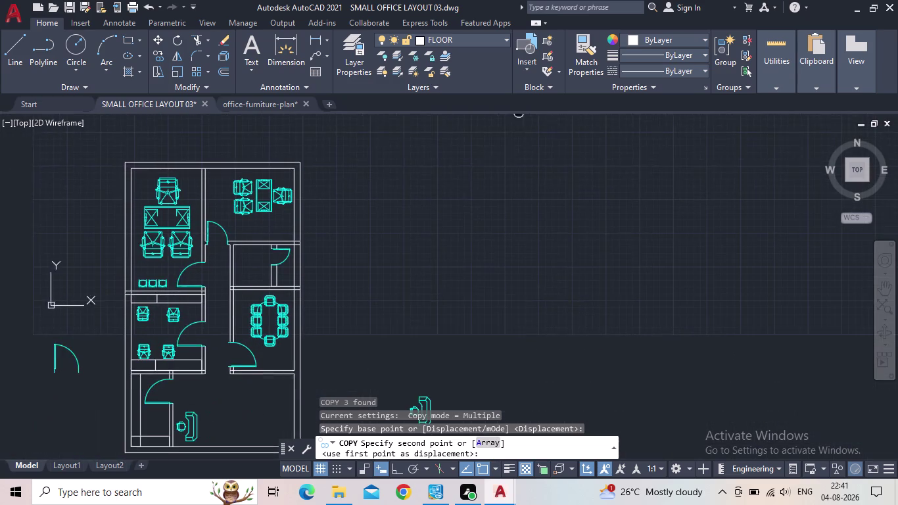
middle_drag(519, 111, 518, 117)
middle_drag(327, 378, 387, 261)
scroll(up, 3)
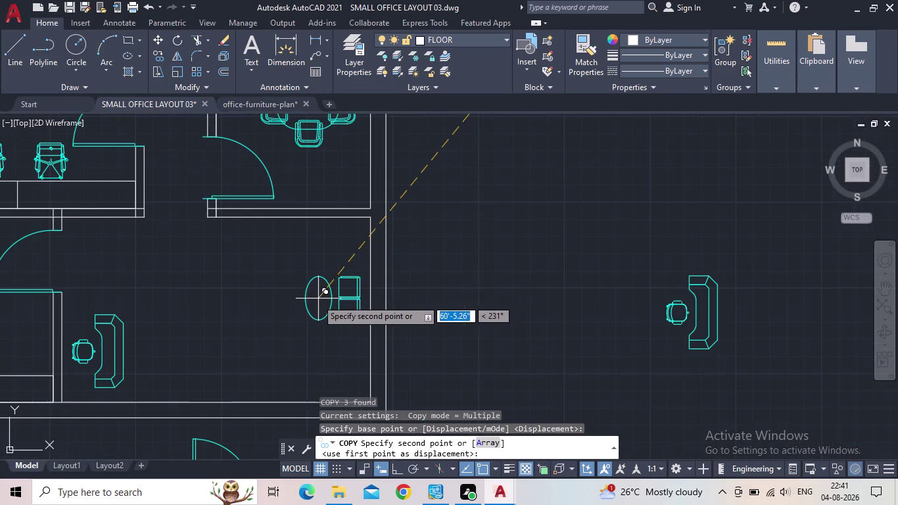
scroll(up, 3)
scroll(down, 3)
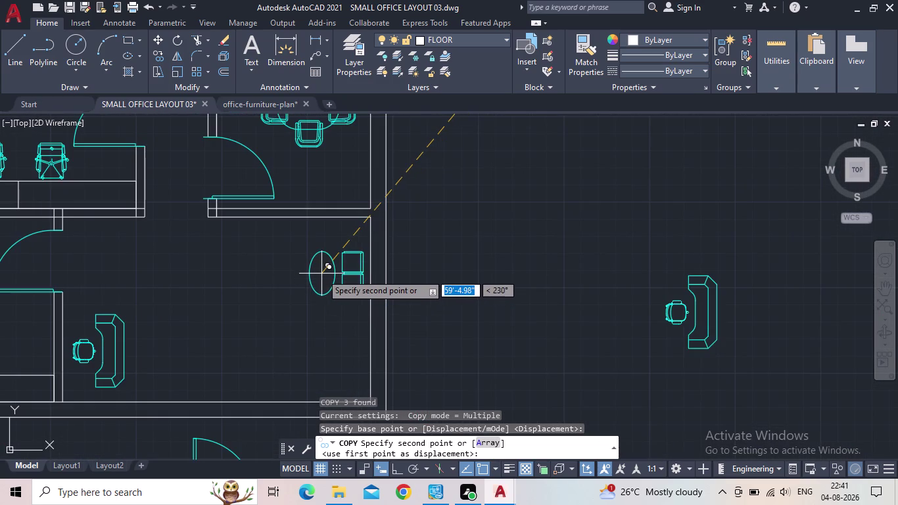
click(315, 272)
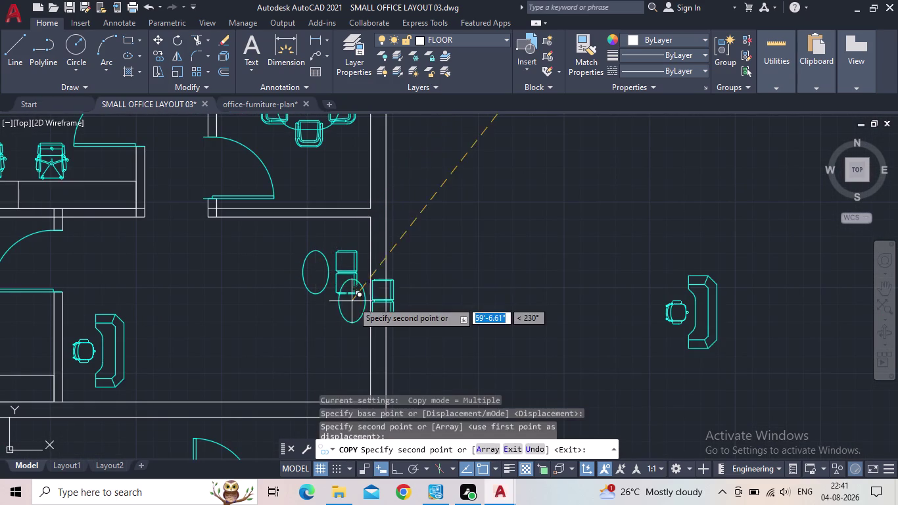
End the copy and reselect the newly placed table and seats.
key(Escape)
scroll(up, 3)
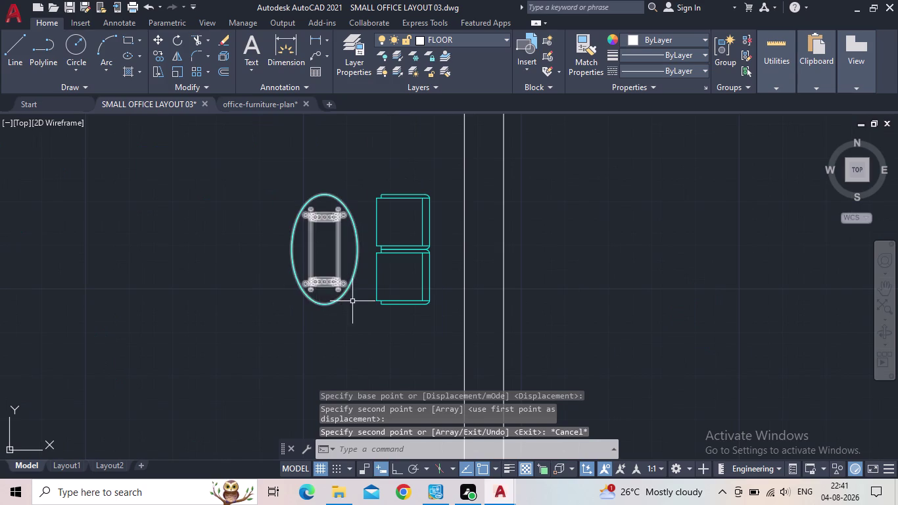
drag(391, 326, 362, 283)
Scale the copied table and two seats down to fit the reception room.
click(327, 228)
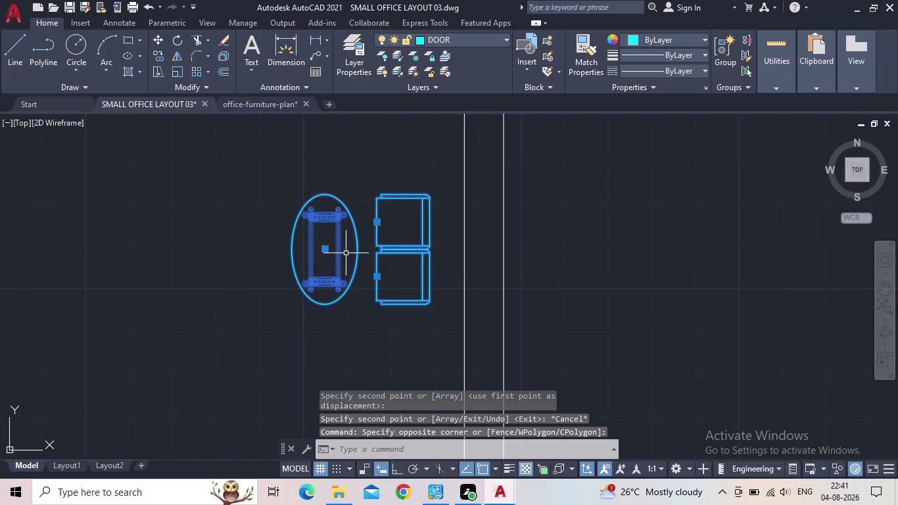
key(s)
key(c)
key(space)
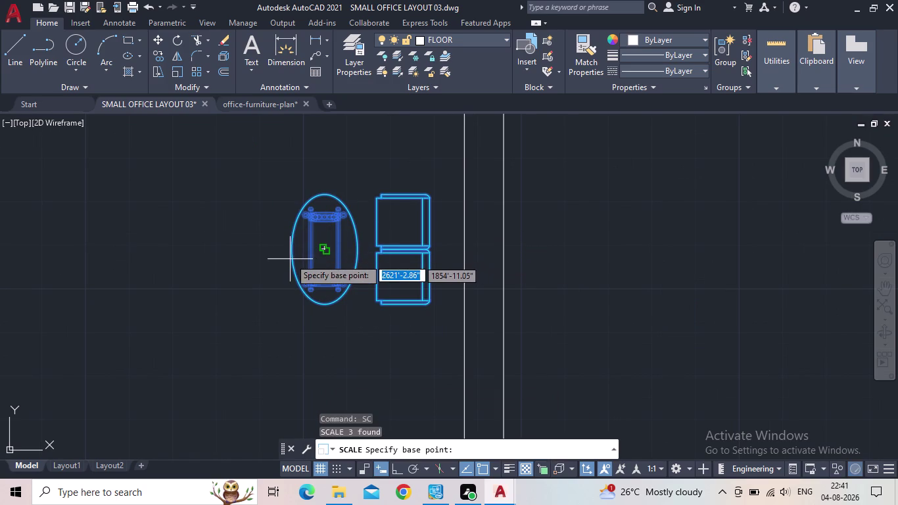
click(323, 249)
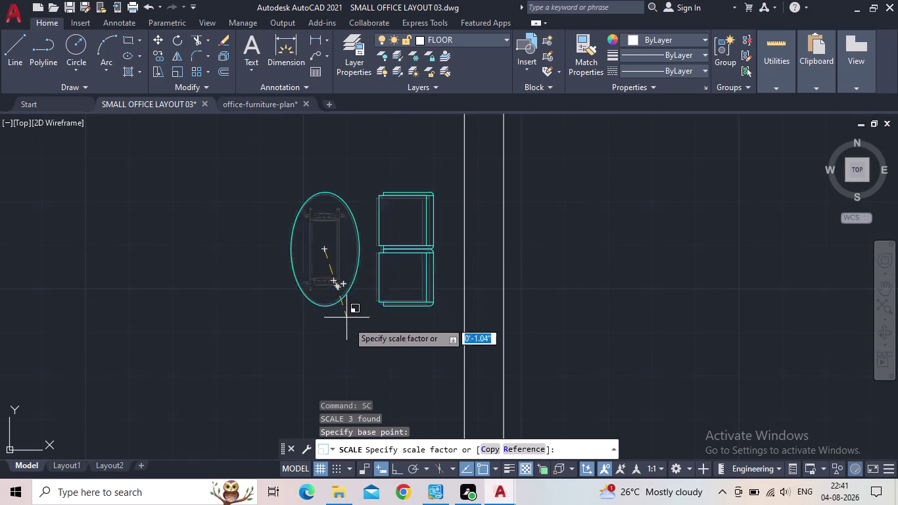
middle_drag(369, 345, 407, 292)
scroll(down, 3)
scroll(down, 3)
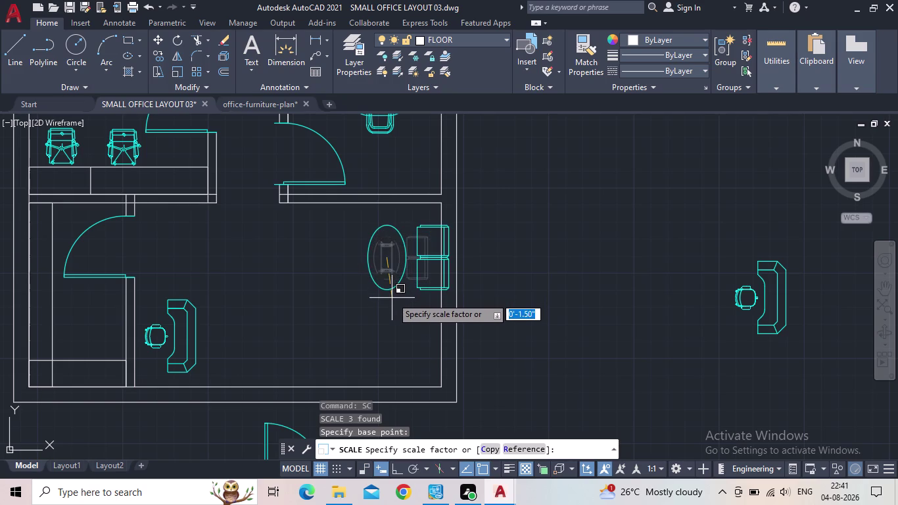
click(391, 296)
Reselect the resized table and seats.
click(423, 274)
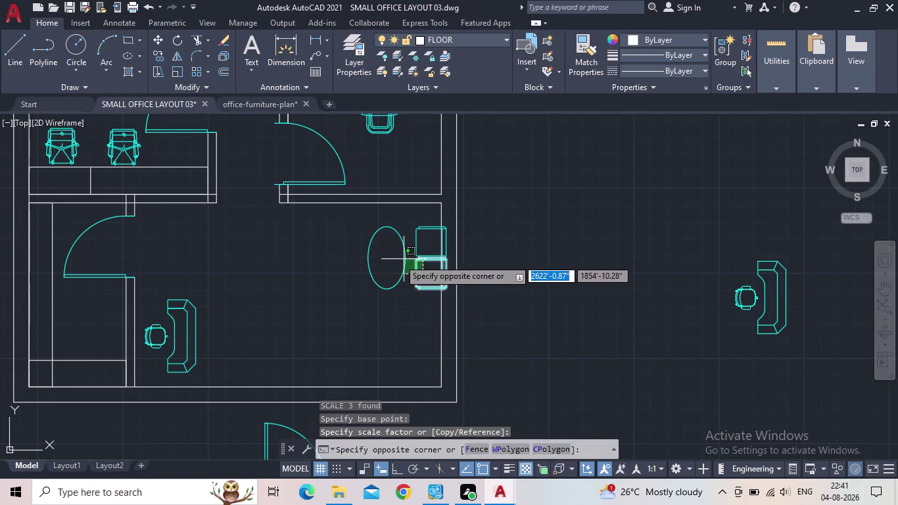
click(397, 259)
drag(419, 249, 403, 243)
click(404, 243)
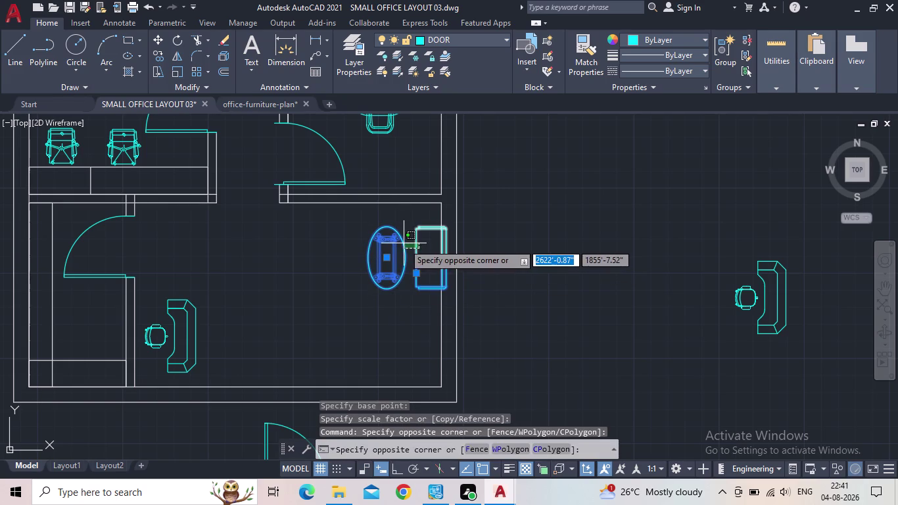
Move the table group to a new spot in the room.
key(m)
key(space)
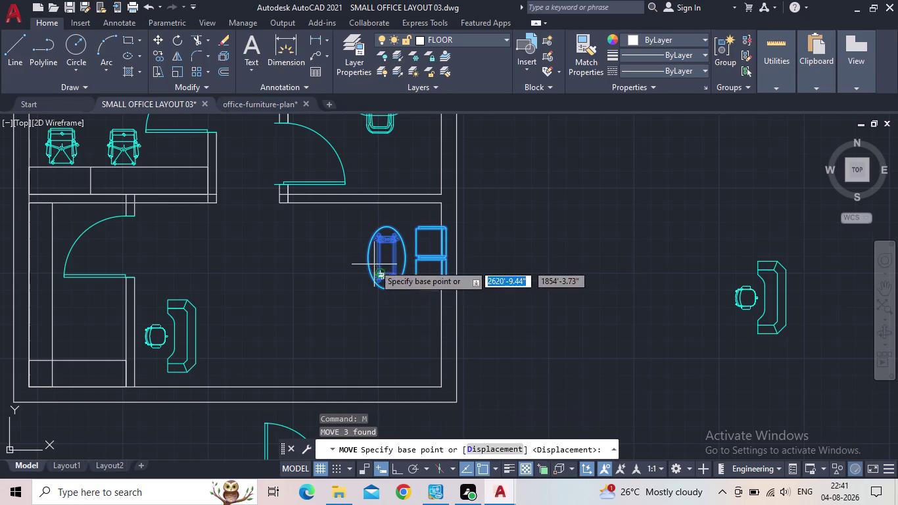
click(365, 262)
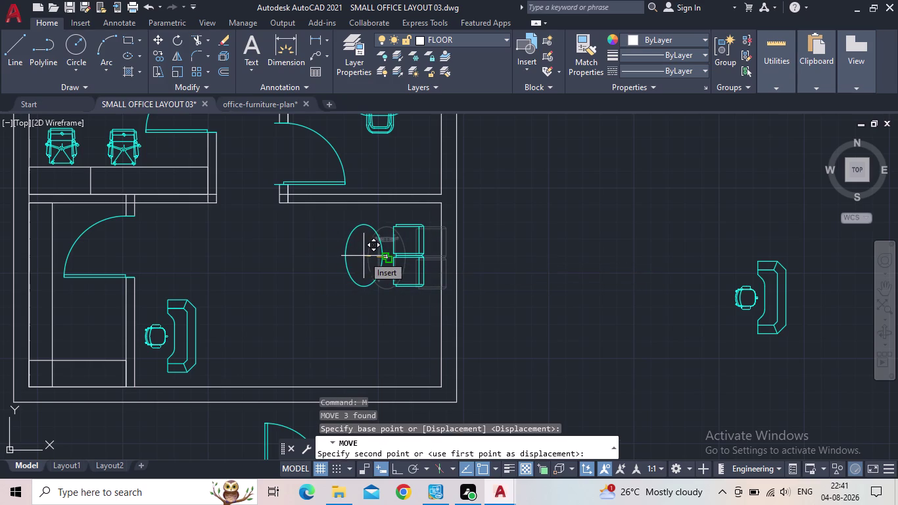
click(365, 281)
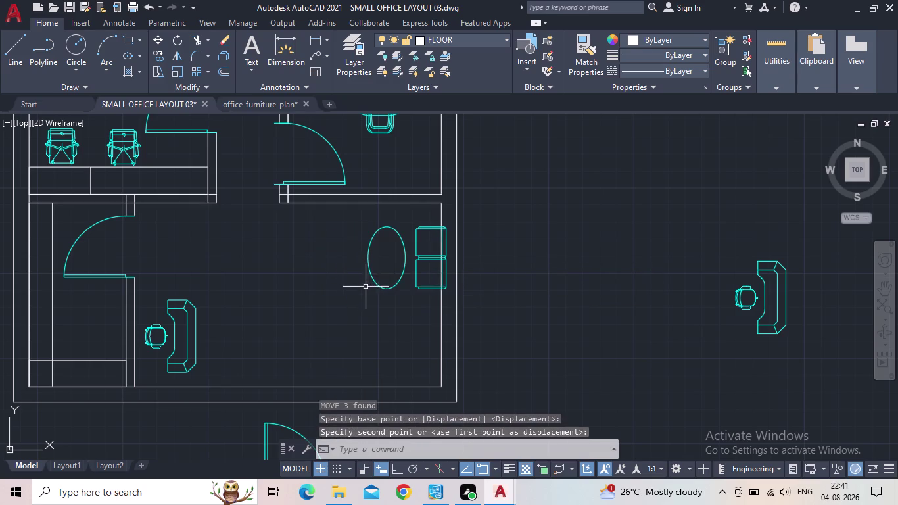
Reselect the table group and move it from its left edge to its final position.
drag(430, 274, 430, 264)
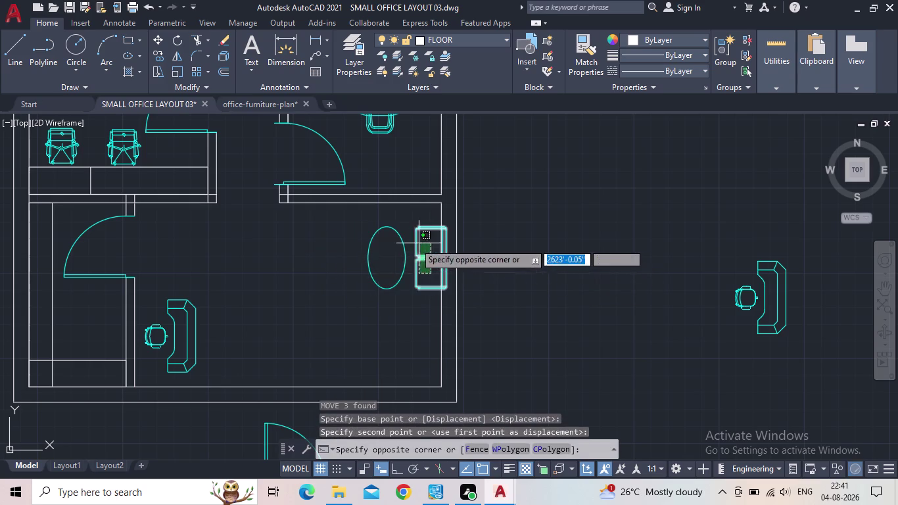
click(377, 244)
key(m)
key(space)
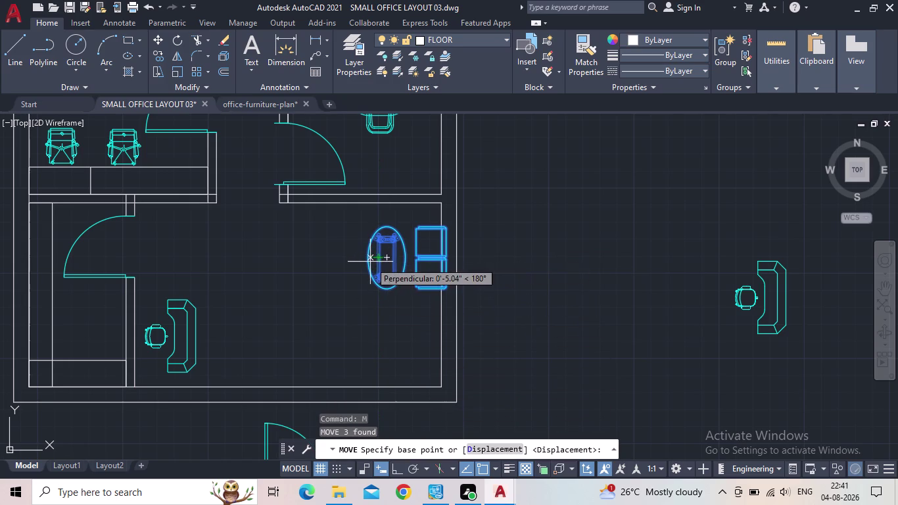
click(369, 262)
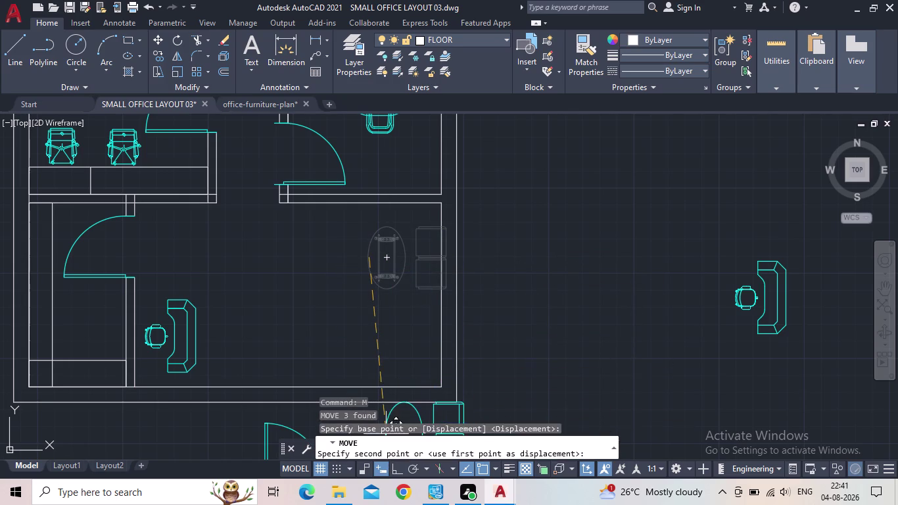
scroll(up, 3)
scroll(up, 3)
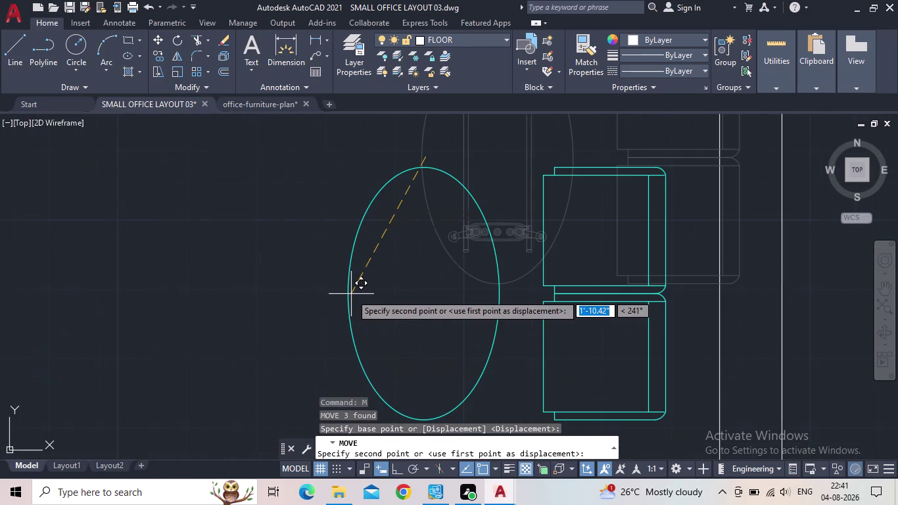
click(350, 298)
Zoom and pan out to view the whole office floor plan.
scroll(down, 3)
middle_drag(421, 282, 419, 280)
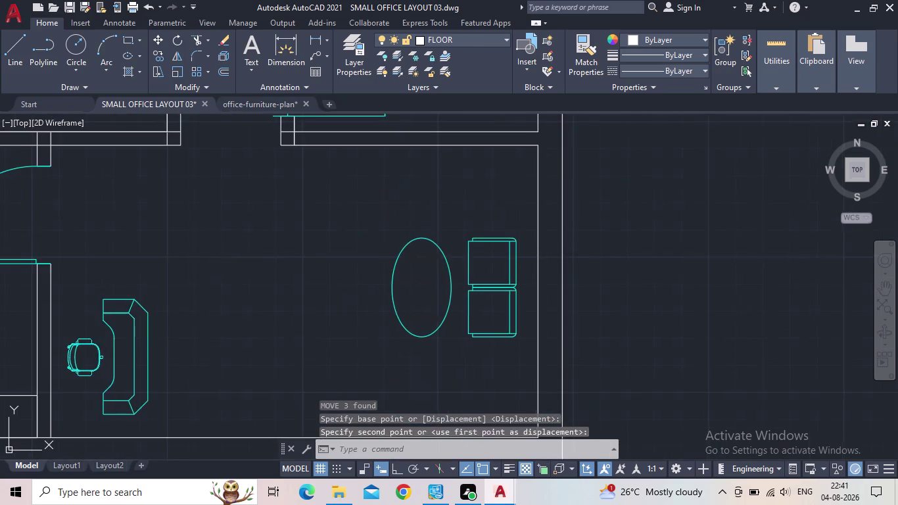
middle_drag(419, 281, 375, 239)
scroll(down, 3)
middle_drag(363, 262, 356, 290)
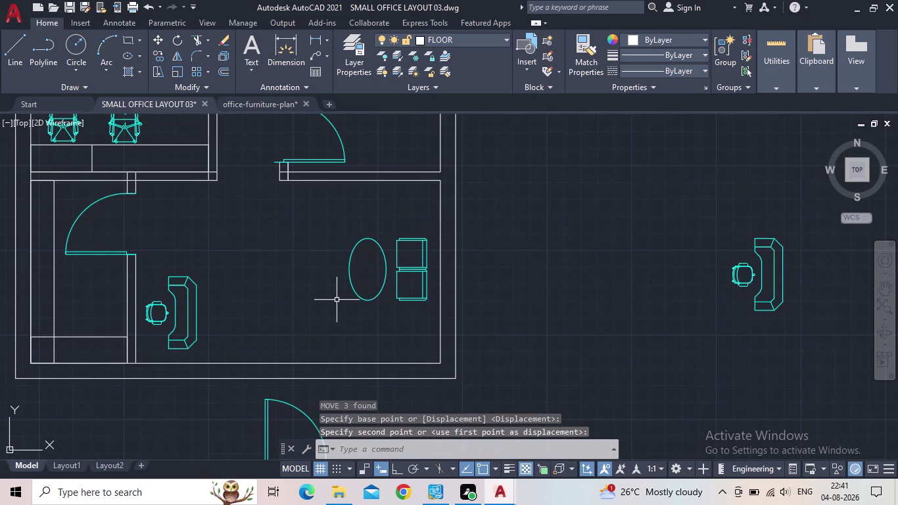
scroll(down, 3)
middle_drag(300, 291, 254, 304)
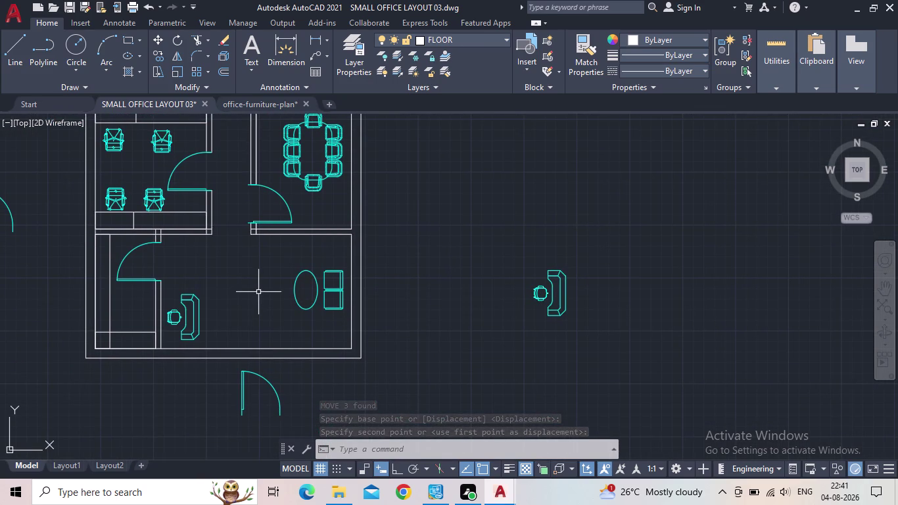
middle_drag(263, 290, 269, 317)
scroll(up, 3)
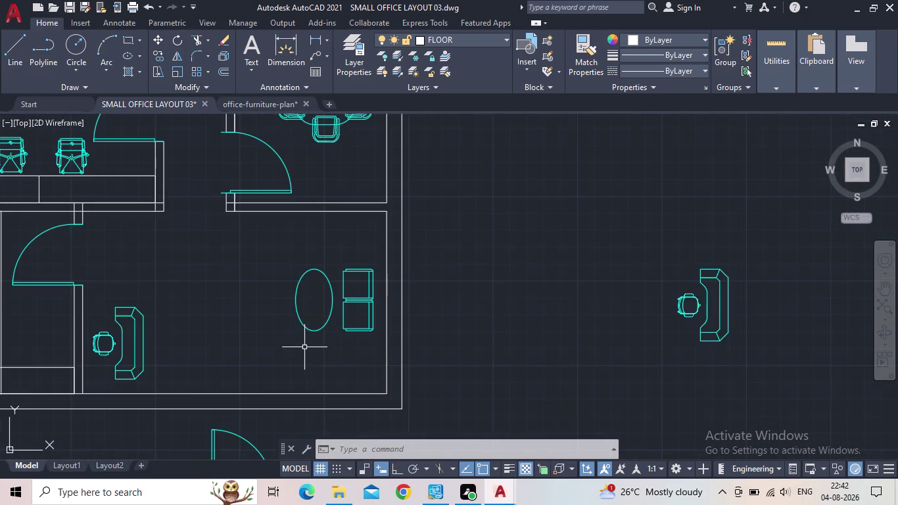
scroll(down, 3)
scroll(down, 3)
middle_drag(246, 315, 245, 340)
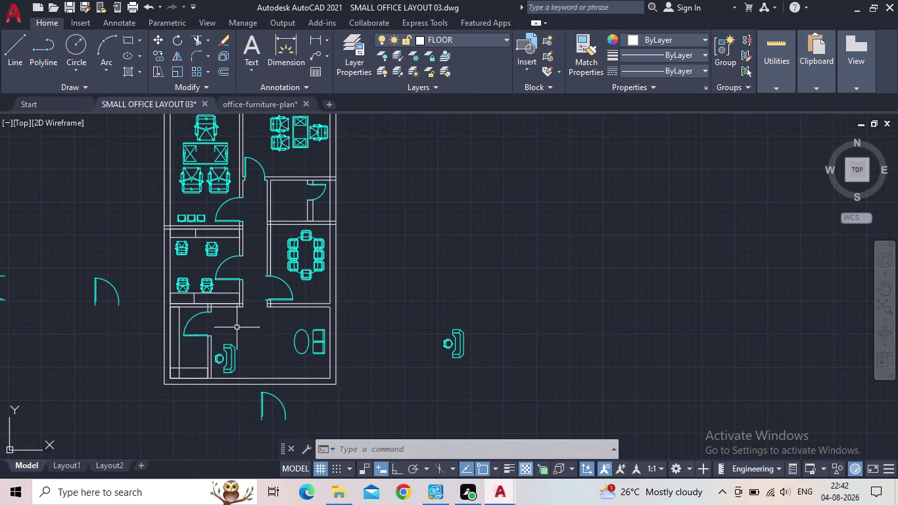
scroll(up, 3)
Copy the three chairs to the bottom of the reception room below the table.
click(294, 230)
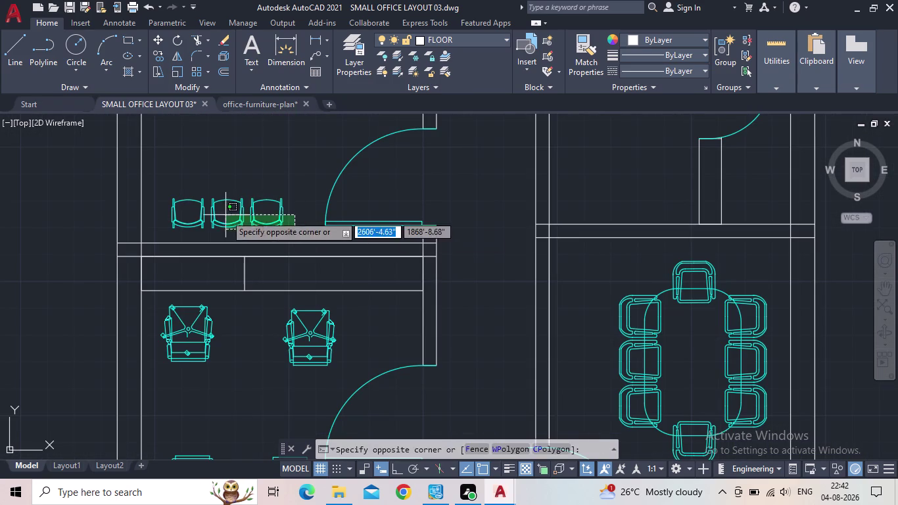
click(190, 213)
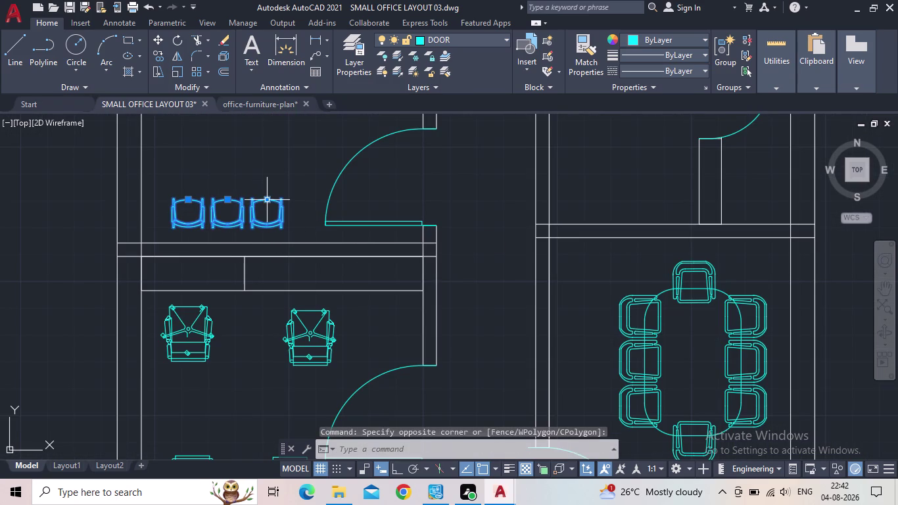
key(c)
key(o)
key(Return)
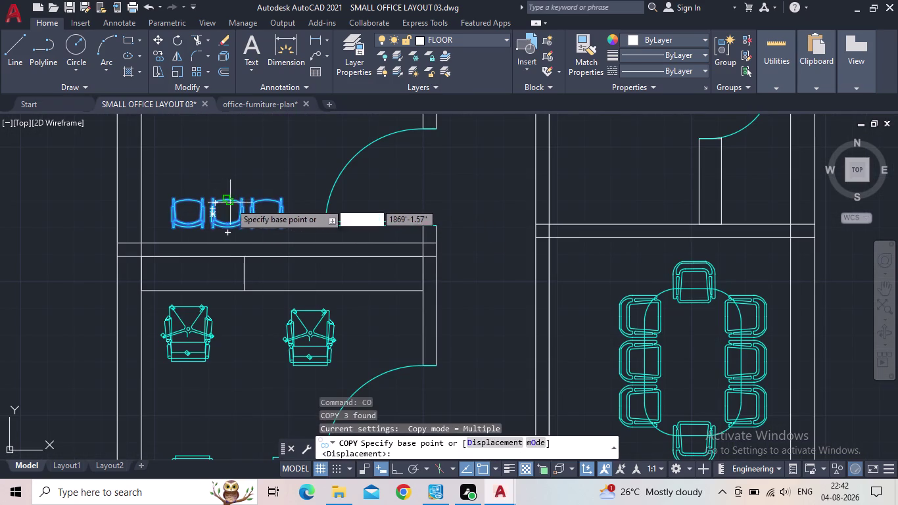
click(229, 201)
middle_drag(354, 271, 258, 227)
scroll(down, 3)
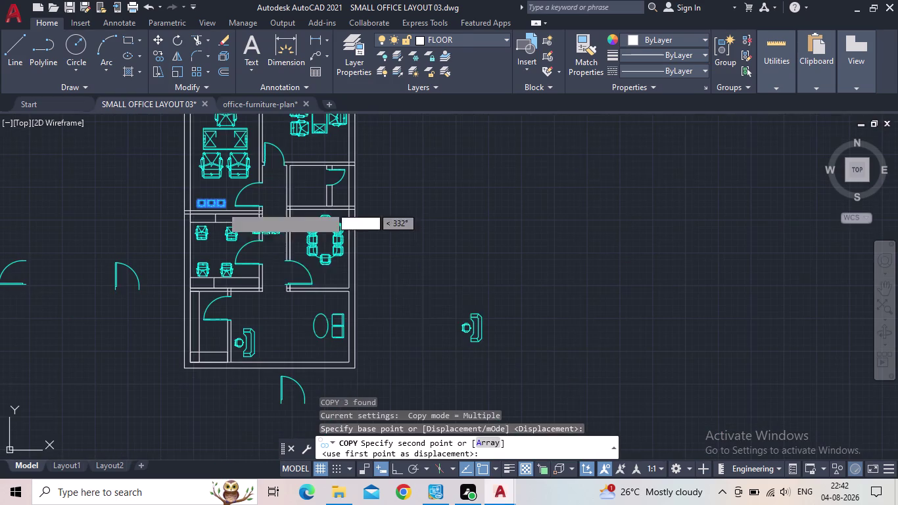
middle_drag(366, 373, 345, 304)
scroll(up, 3)
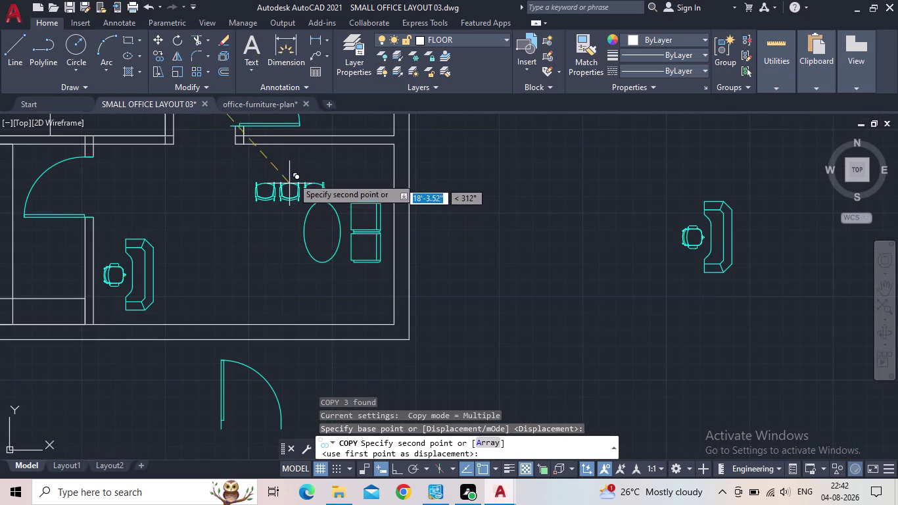
click(301, 161)
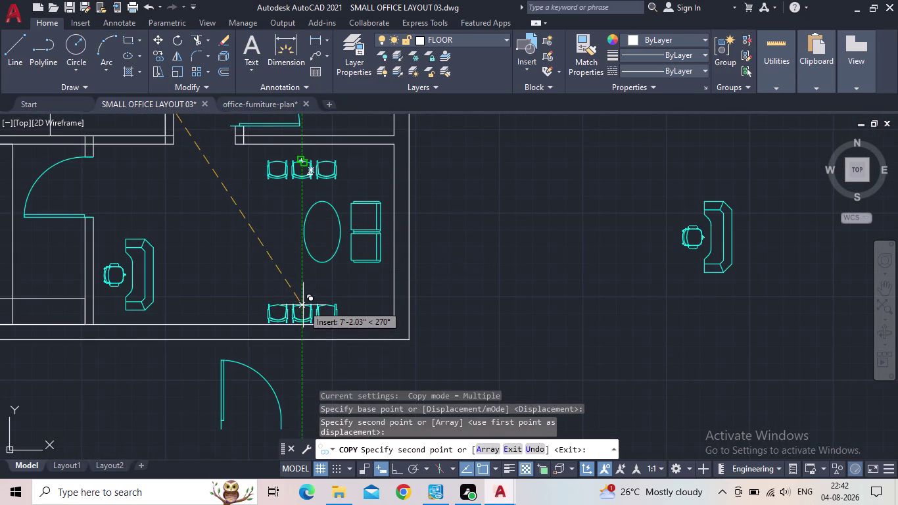
click(301, 297)
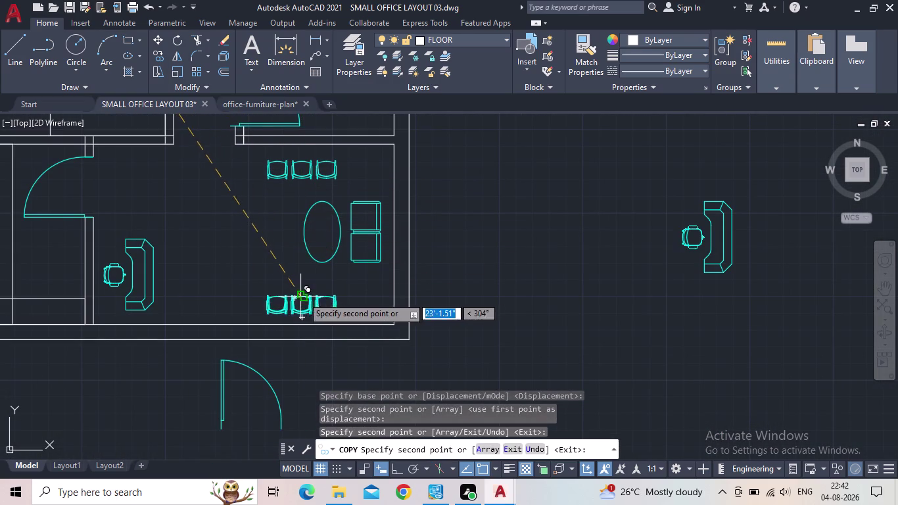
key(Escape)
Pan and zoom over the reception furniture to inspect both chair rows.
middle_drag(340, 261, 333, 311)
scroll(up, 3)
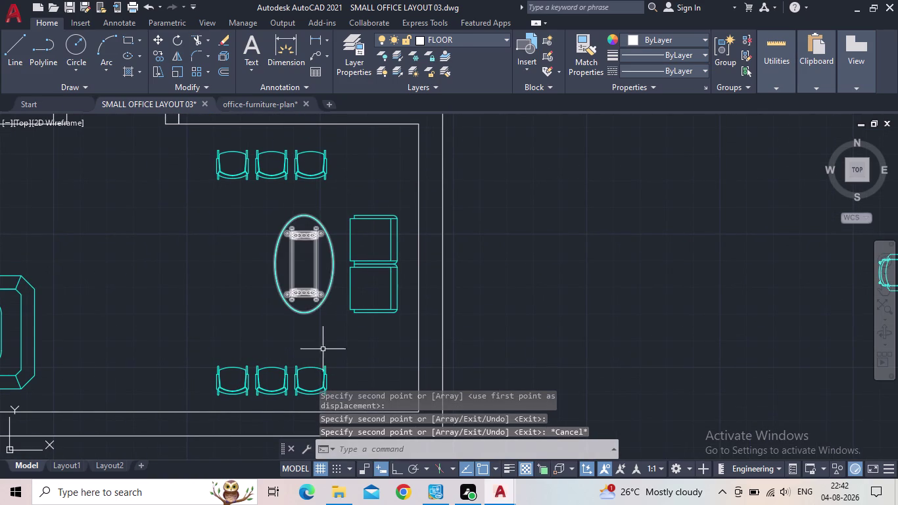
scroll(up, 3)
scroll(up, 3)
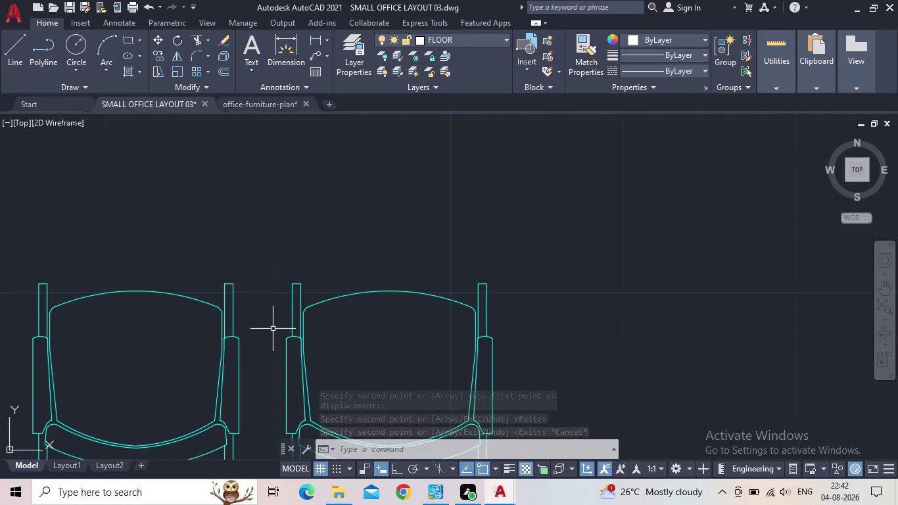
scroll(down, 3)
scroll(down, 3)
scroll(up, 3)
middle_drag(259, 313, 276, 412)
scroll(down, 3)
middle_drag(211, 293, 250, 483)
scroll(up, 3)
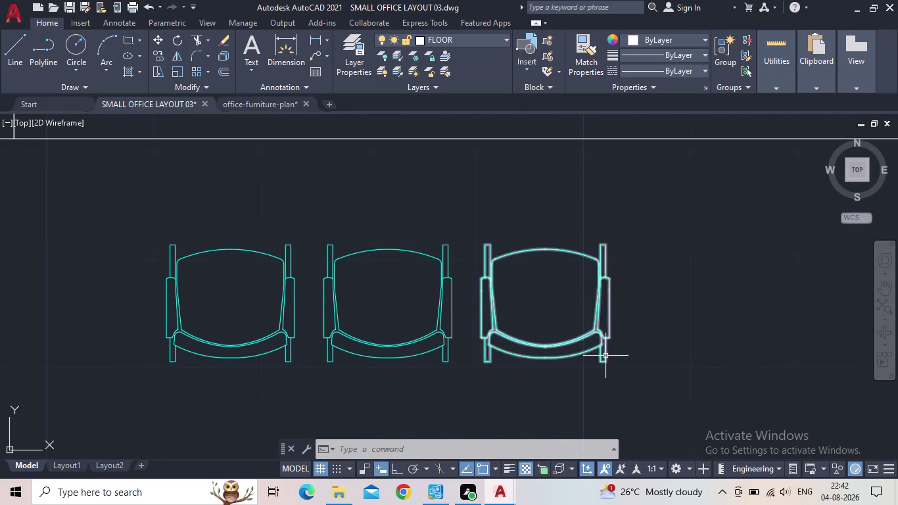
Rotate the lower chairs with Ortho on, then undo the skewed result.
scroll(down, 3)
drag(640, 361, 628, 363)
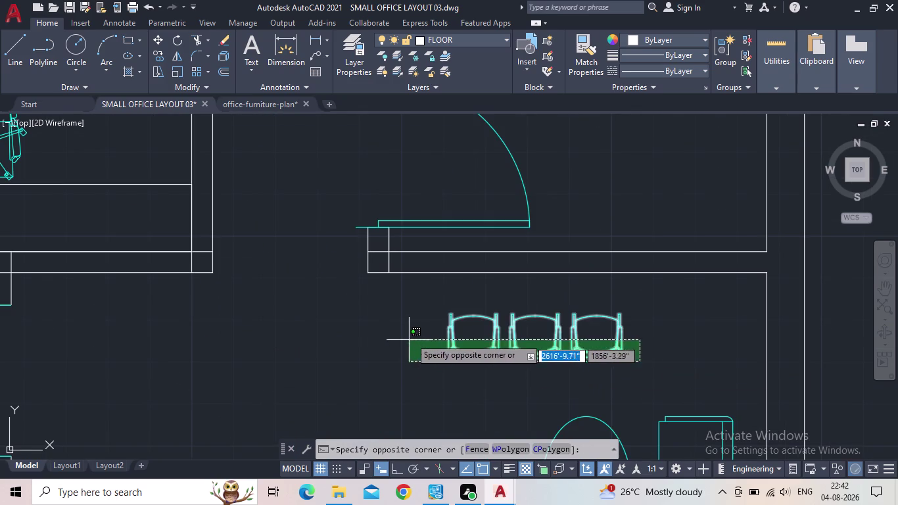
click(412, 330)
key(r)
key(o)
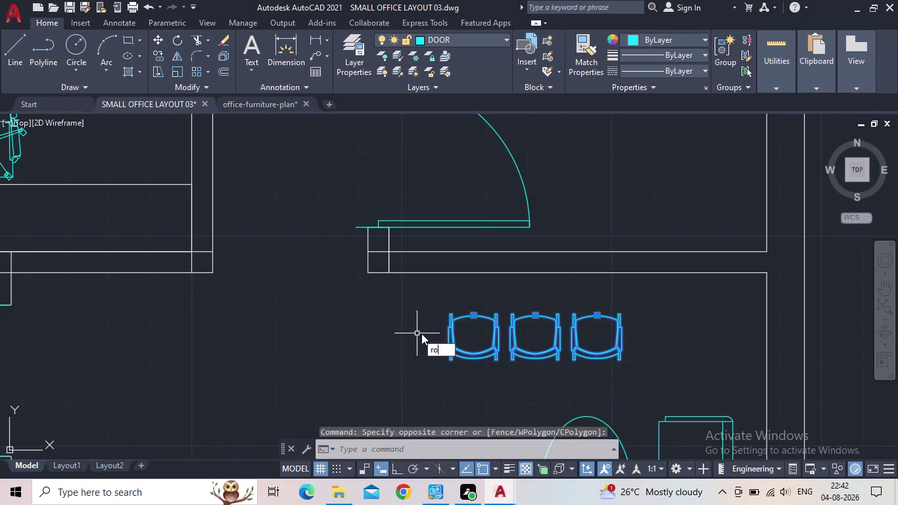
key(Return)
click(537, 316)
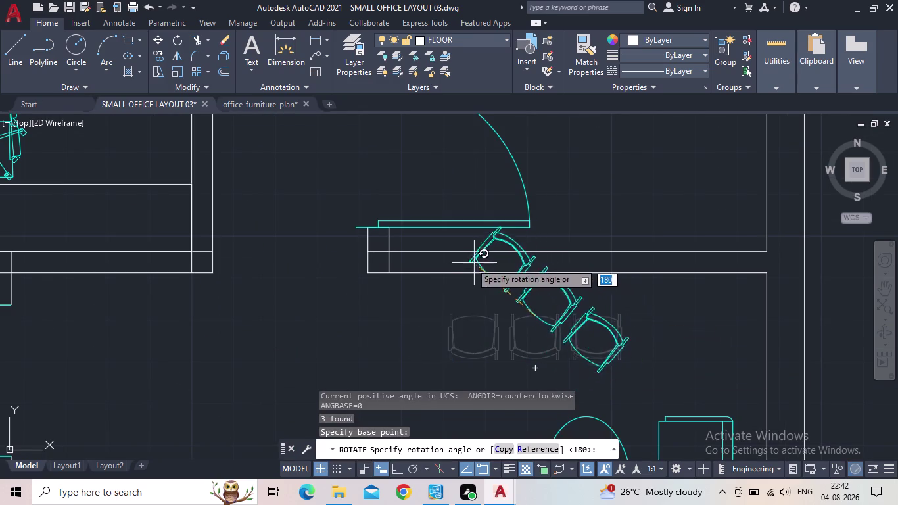
click(403, 473)
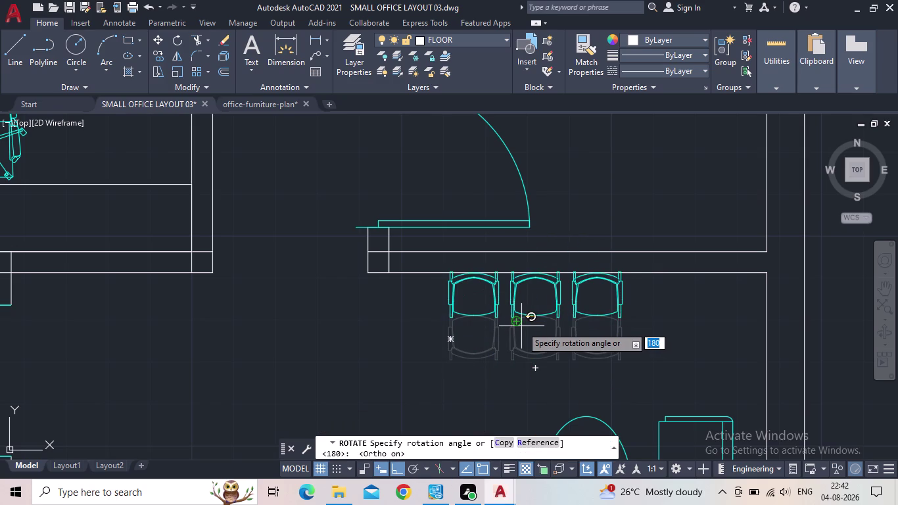
click(521, 326)
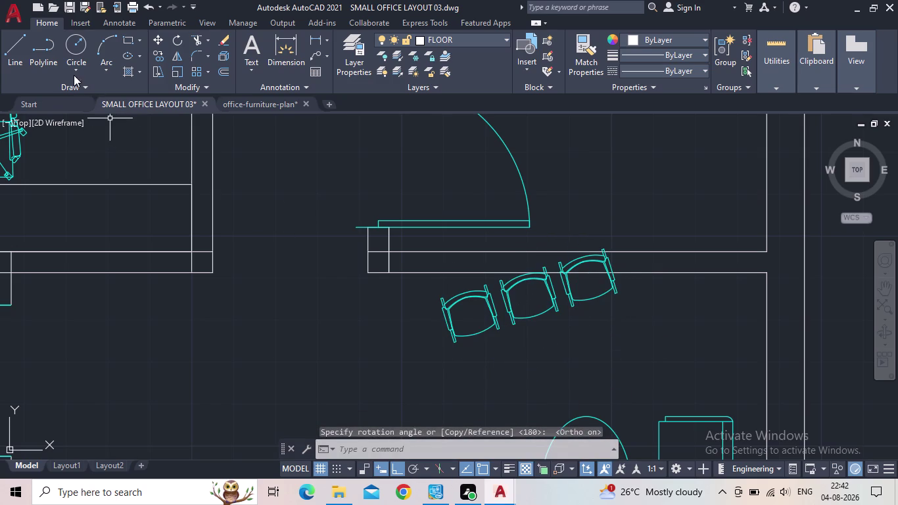
click(152, 7)
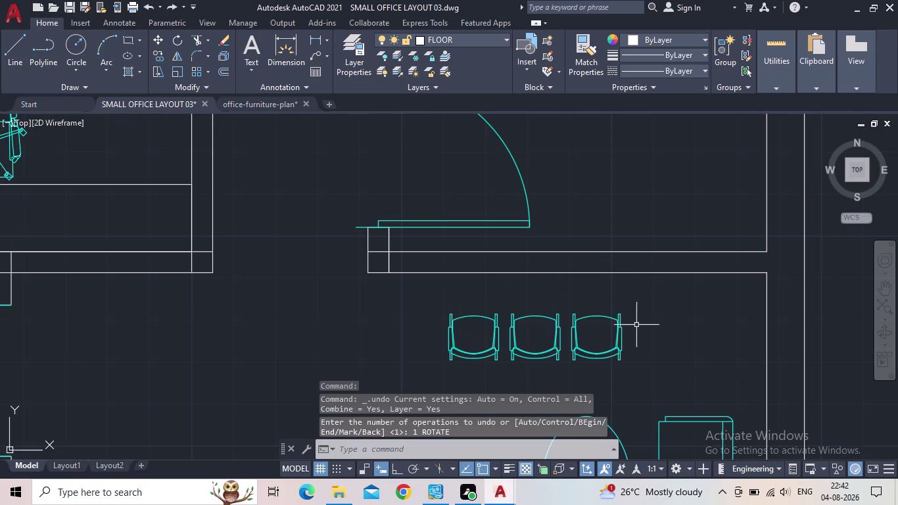
Reselect the three chairs and rotate them 180° to face the table.
click(641, 351)
click(406, 322)
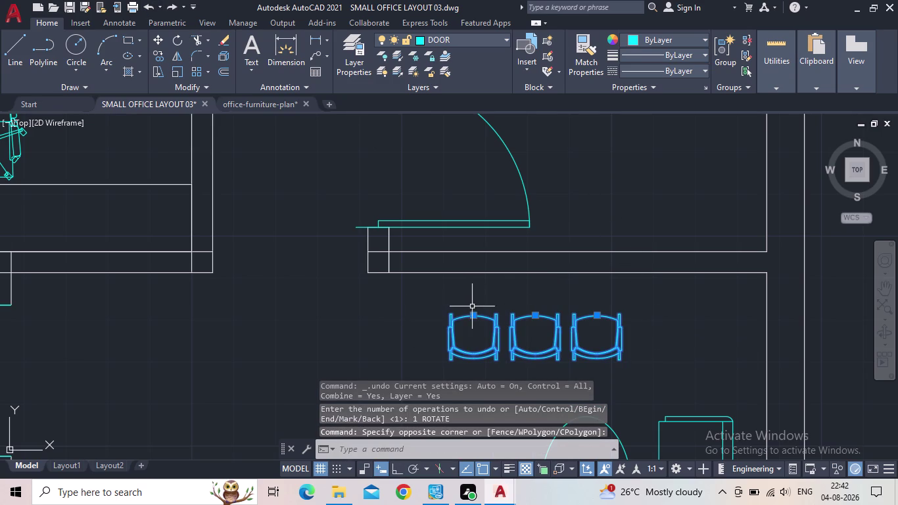
key(r)
key(o)
key(Return)
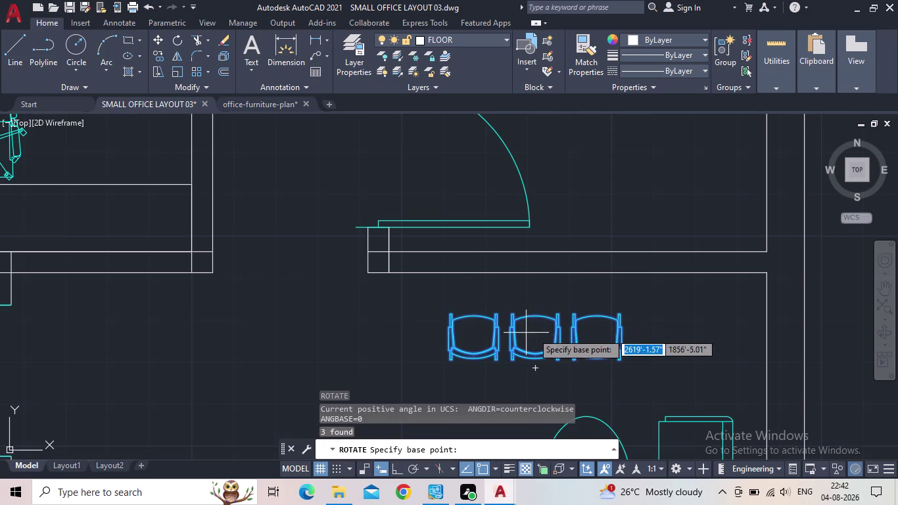
click(535, 319)
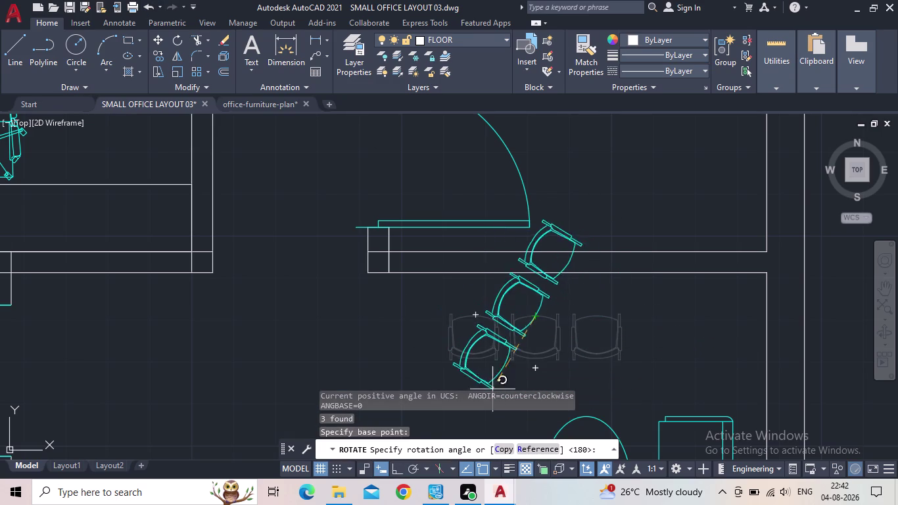
click(400, 470)
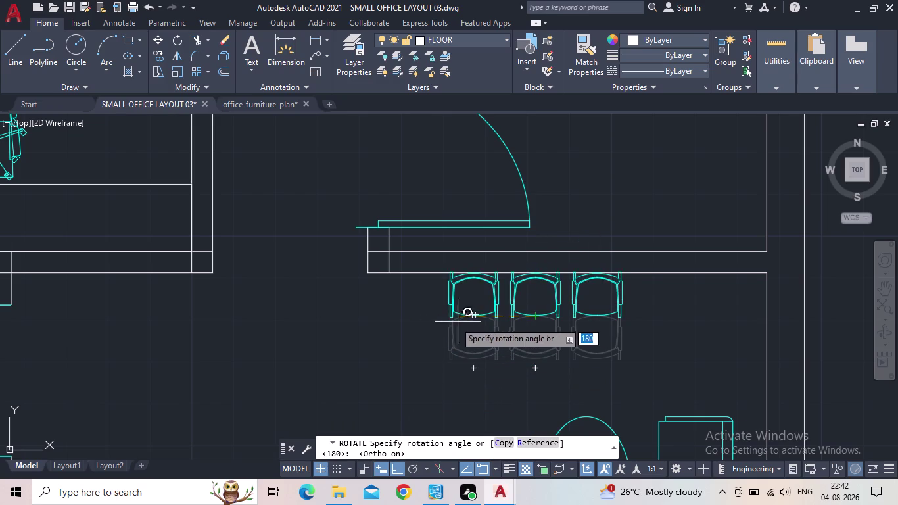
click(334, 309)
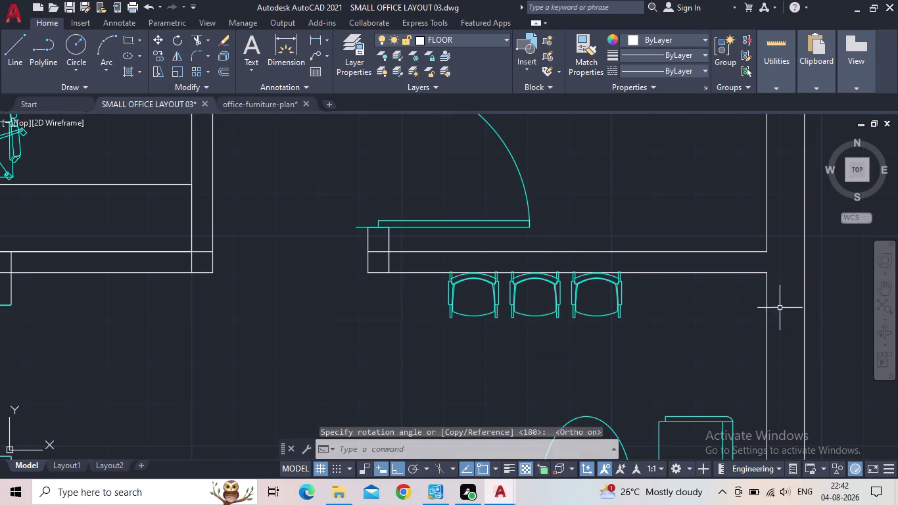
Reselect the turned chairs and start moving them.
drag(671, 326, 662, 325)
click(456, 308)
scroll(up, 3)
scroll(down, 3)
middle_drag(583, 337, 554, 360)
key(m)
key(space)
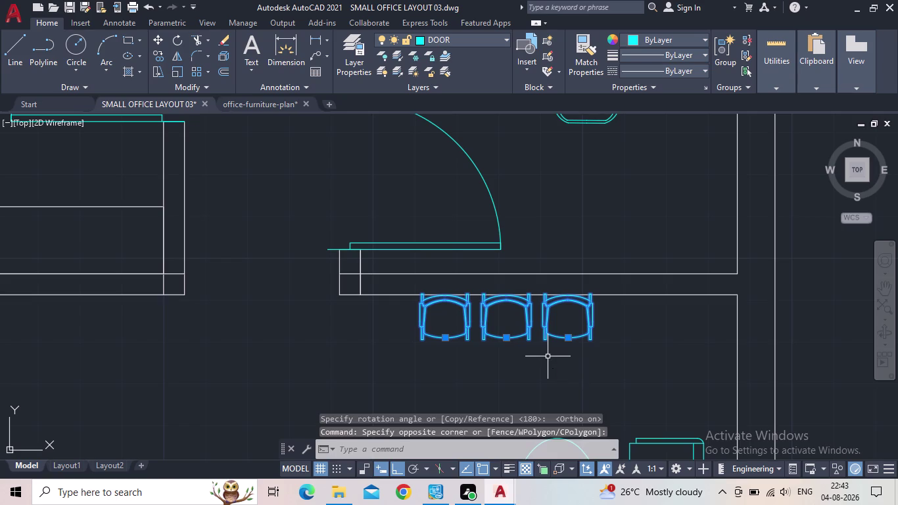
Move the turned chairs, with Ortho off, against the bottom wall.
click(502, 339)
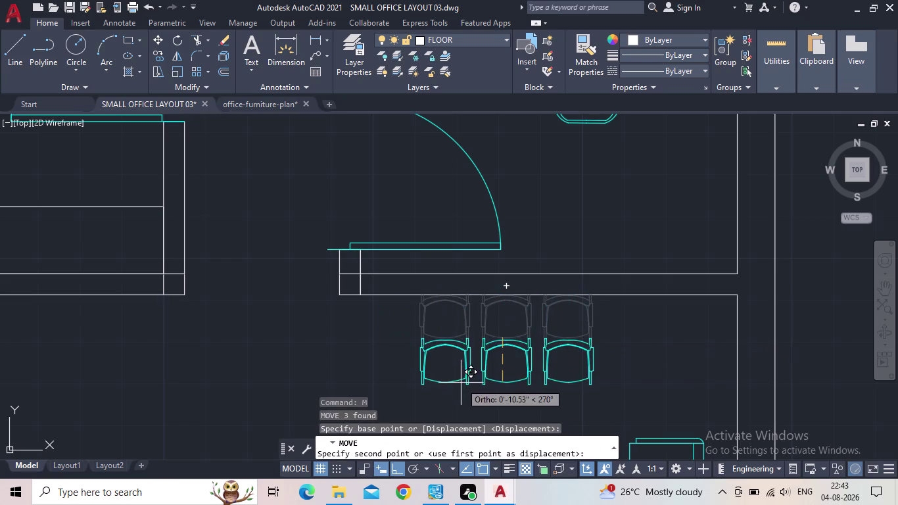
click(398, 471)
middle_drag(478, 369, 473, 321)
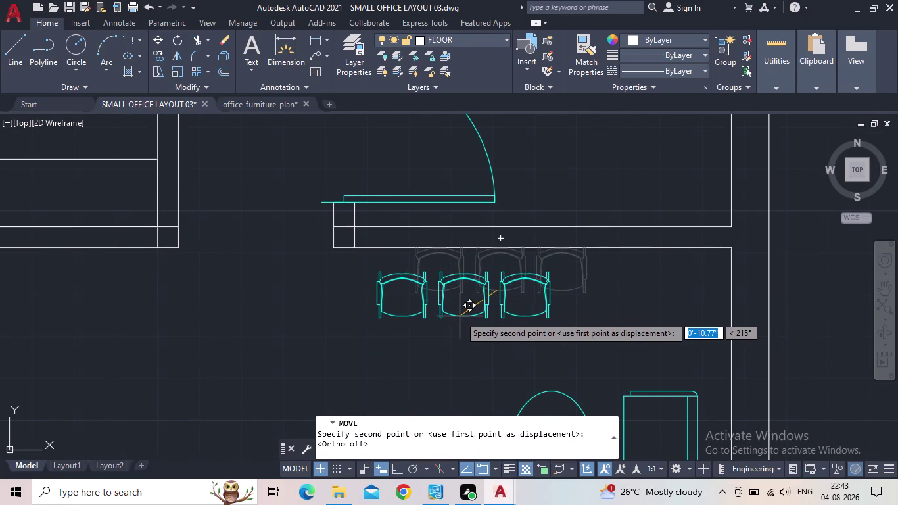
click(463, 312)
middle_drag(571, 347, 502, 291)
scroll(down, 3)
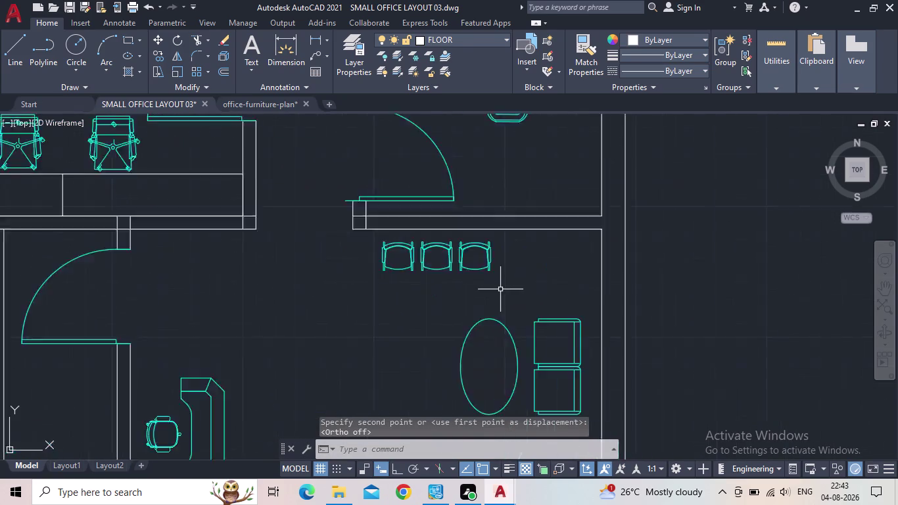
middle_drag(511, 324, 535, 262)
middle_drag(542, 370, 534, 328)
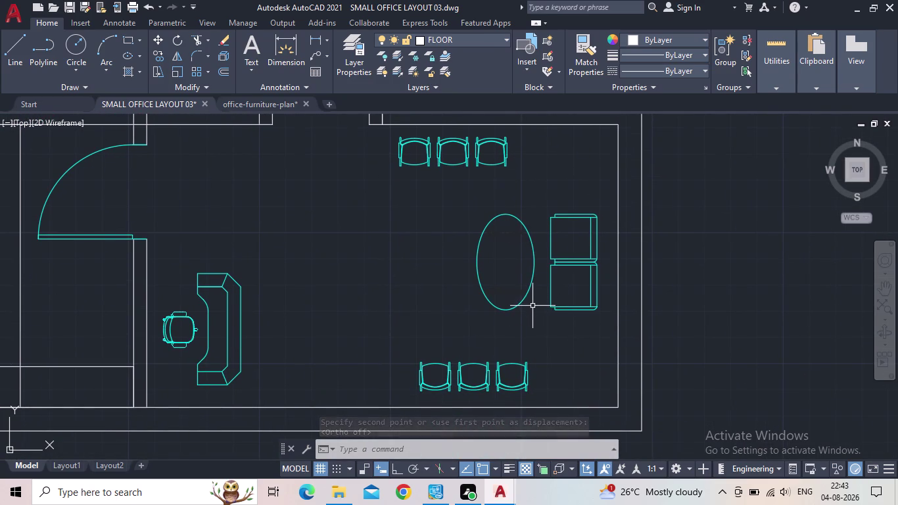
Save the drawing and recentre the floor plan view.
scroll(up, 3)
scroll(down, 3)
scroll(down, 3)
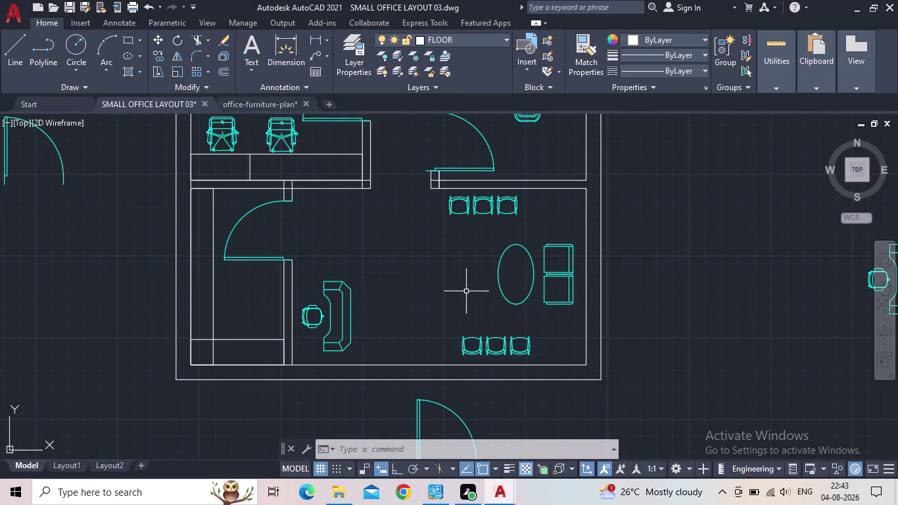
click(73, 11)
scroll(down, 3)
middle_drag(369, 231, 348, 223)
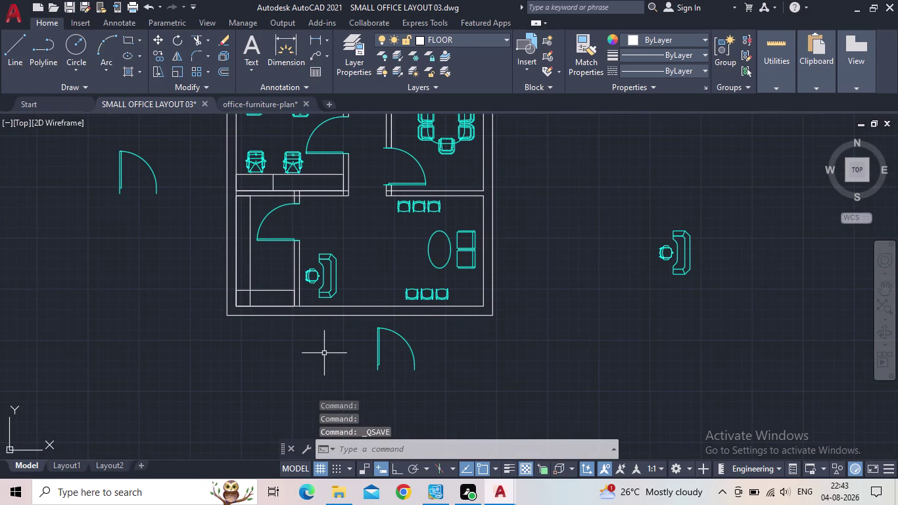
middle_drag(337, 335, 385, 398)
scroll(down, 3)
scroll(down, 3)
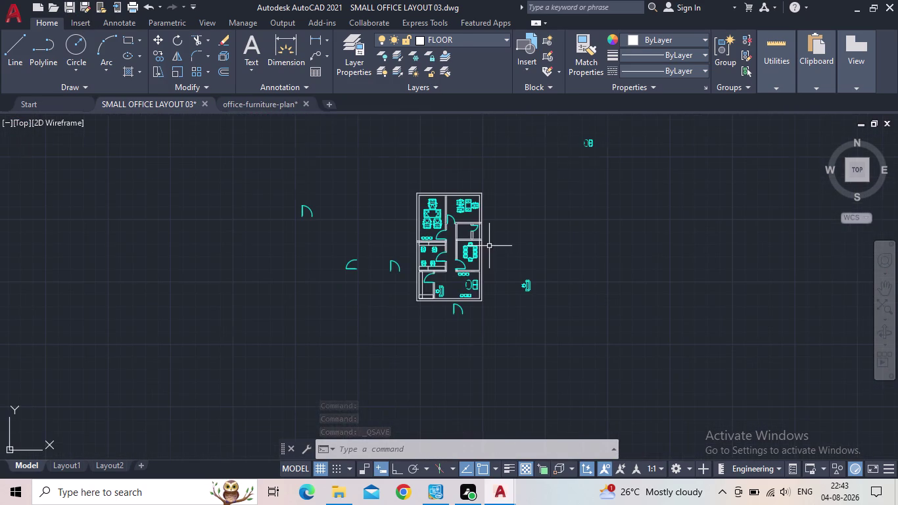
scroll(up, 3)
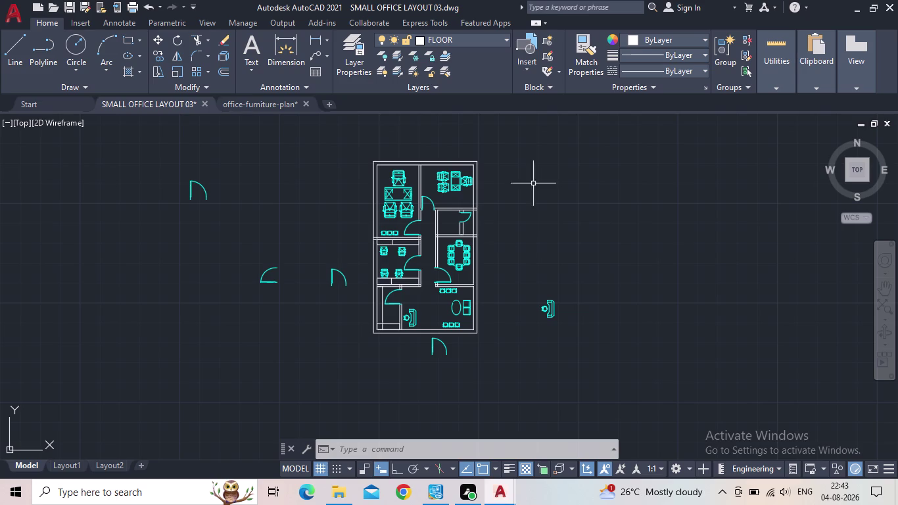
scroll(up, 3)
scroll(down, 3)
middle_drag(345, 285, 338, 402)
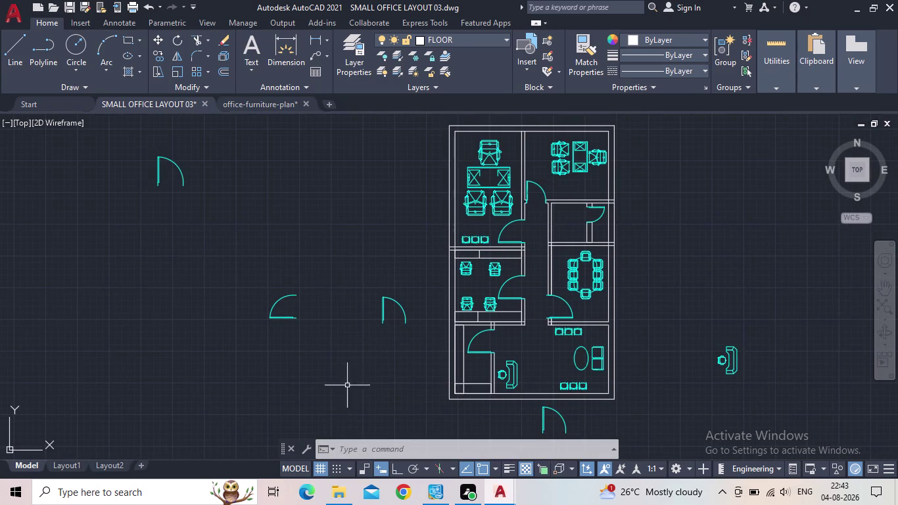
scroll(up, 3)
scroll(down, 3)
middle_drag(390, 344, 393, 350)
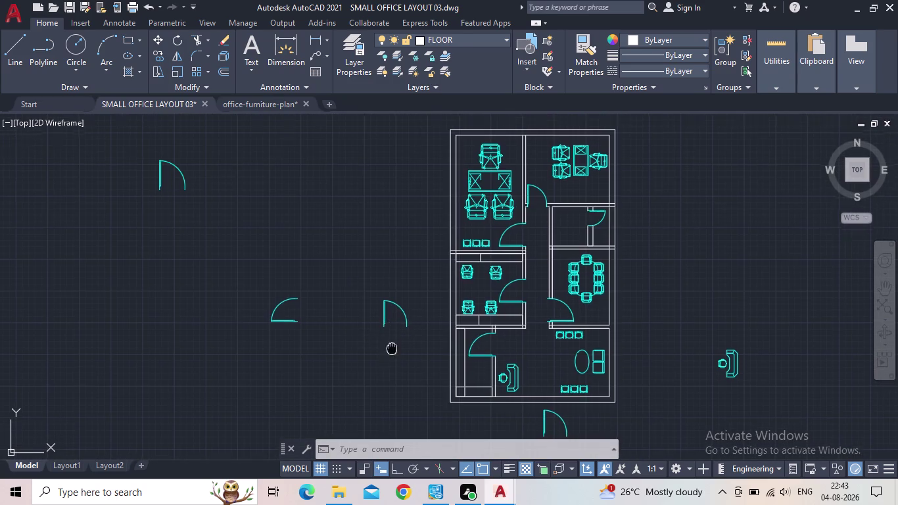
middle_drag(393, 350, 444, 428)
scroll(up, 3)
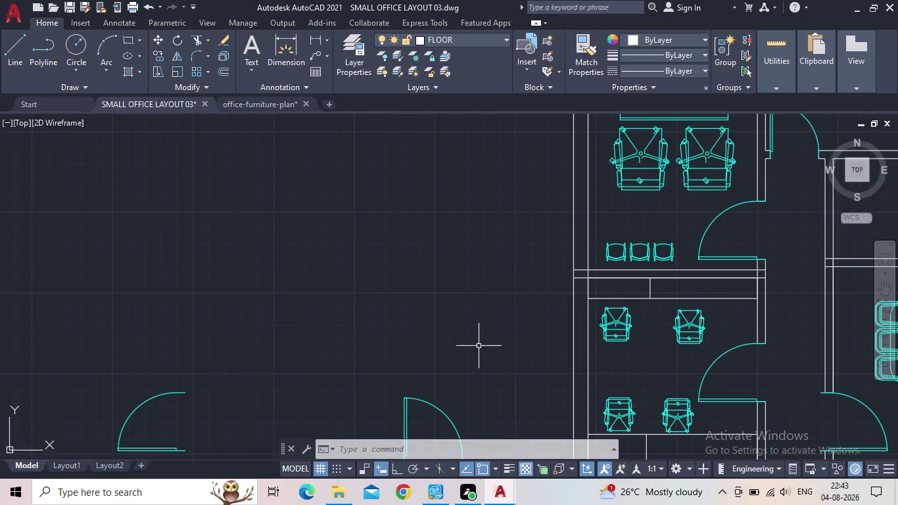
scroll(down, 3)
scroll(down, 3)
middle_drag(485, 356, 443, 326)
middle_drag(381, 353, 378, 347)
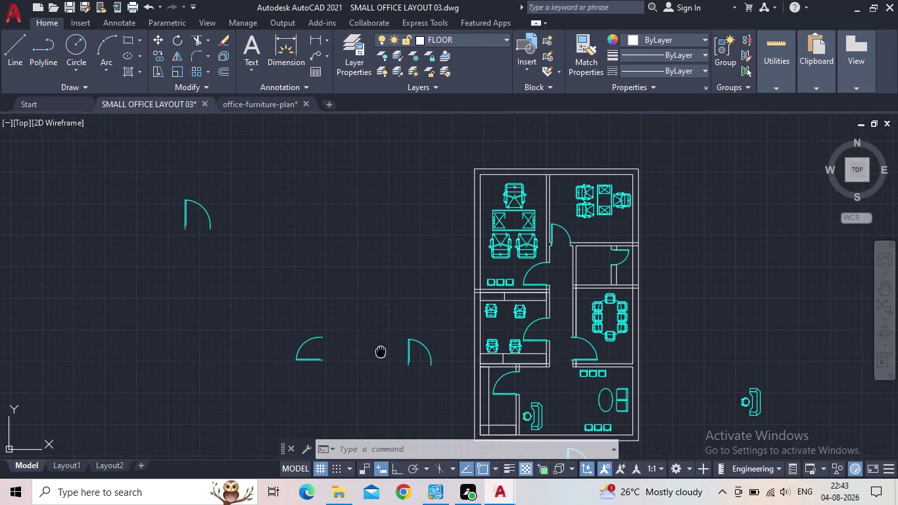
middle_drag(379, 347, 362, 292)
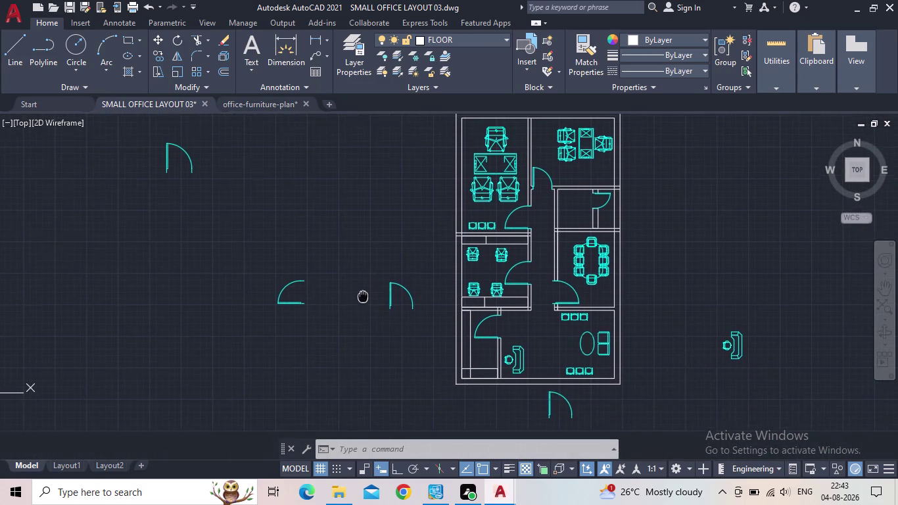